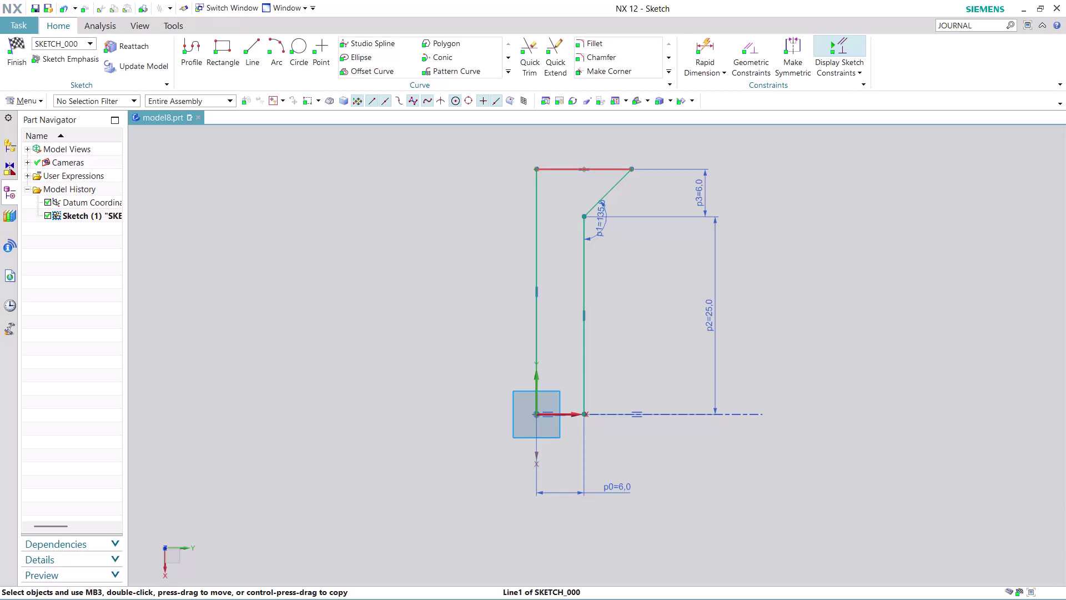
Add a 45° angle dimension on the chamfer, then delete it as over-constraining.
scroll(up, 3)
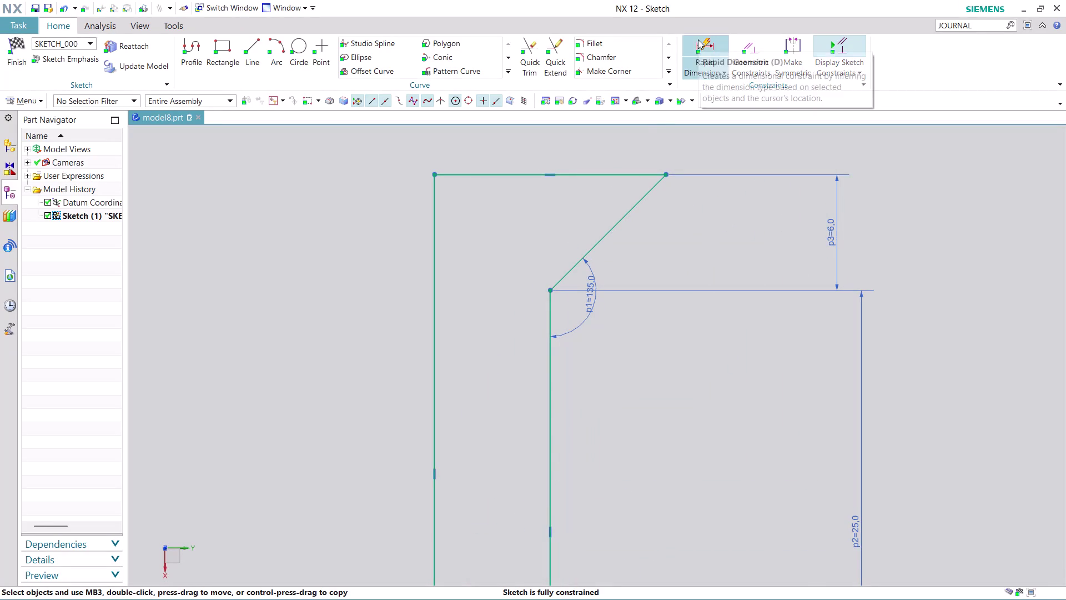
click(698, 39)
click(607, 176)
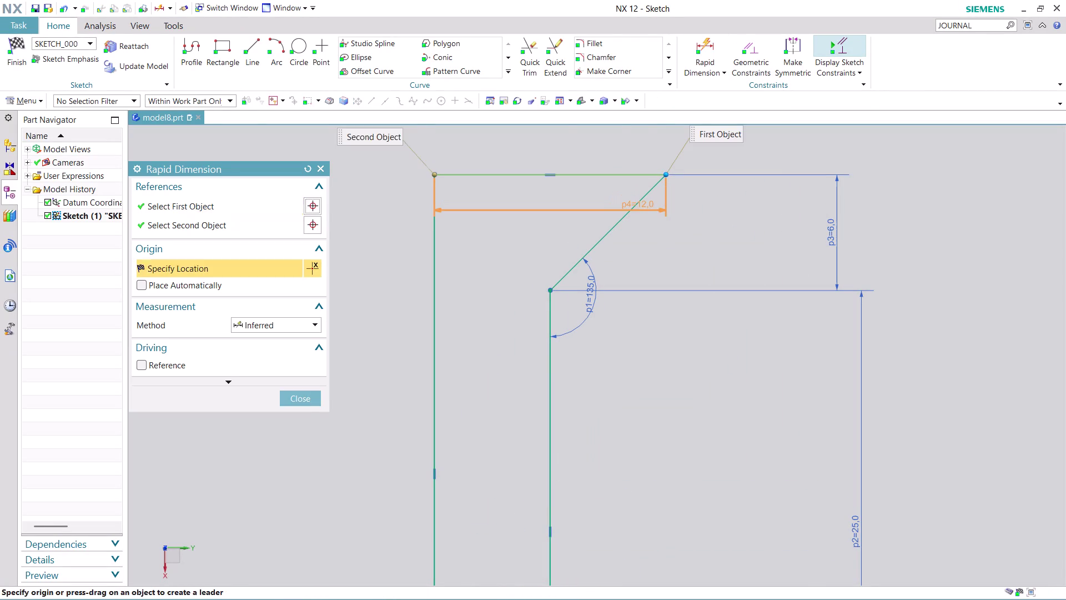
click(637, 204)
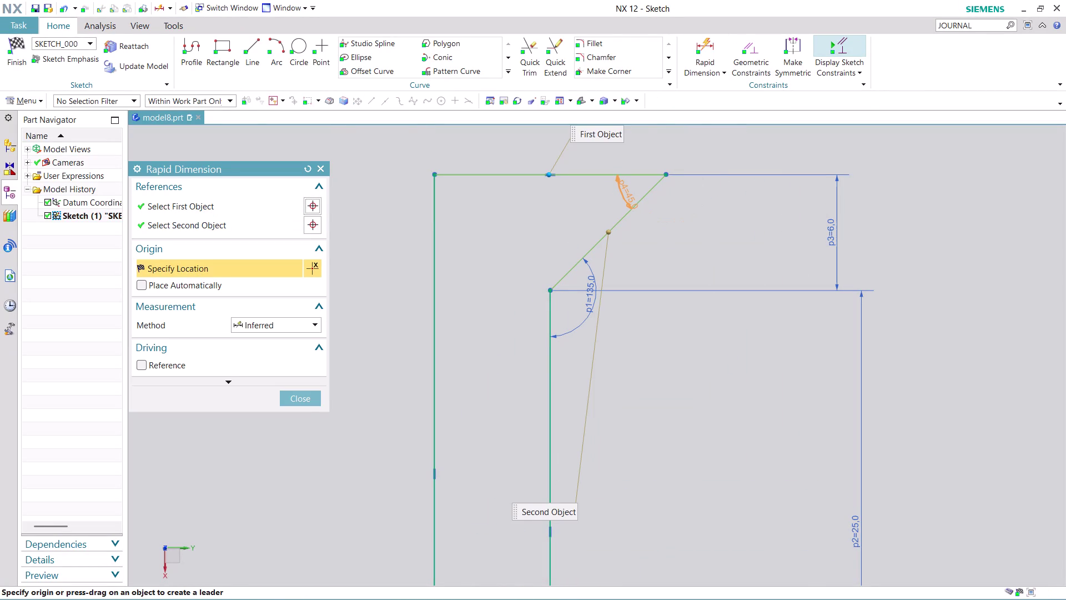
click(628, 193)
click(542, 341)
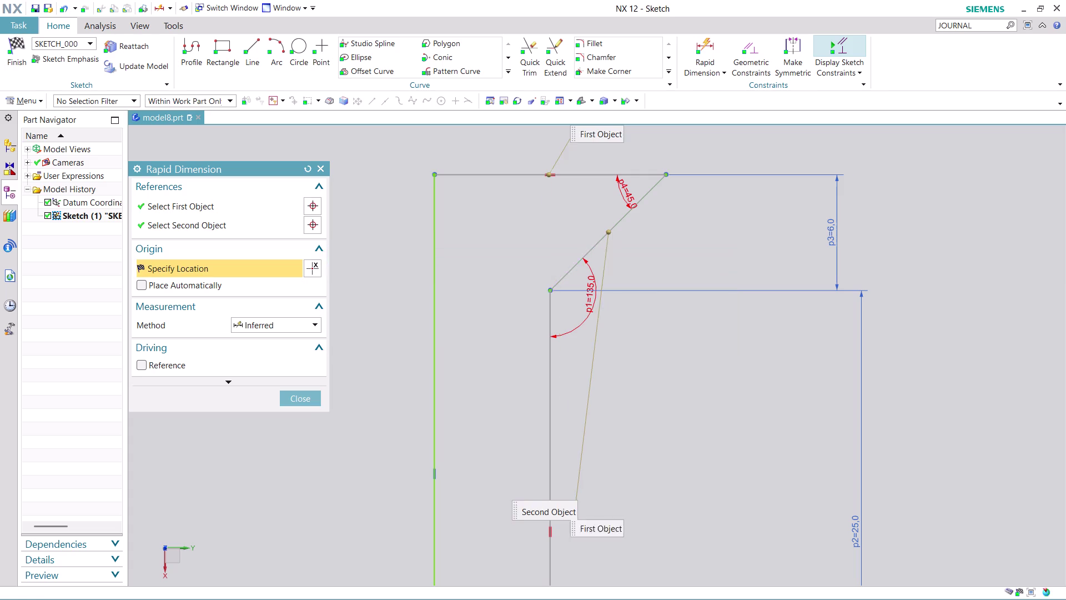
click(307, 395)
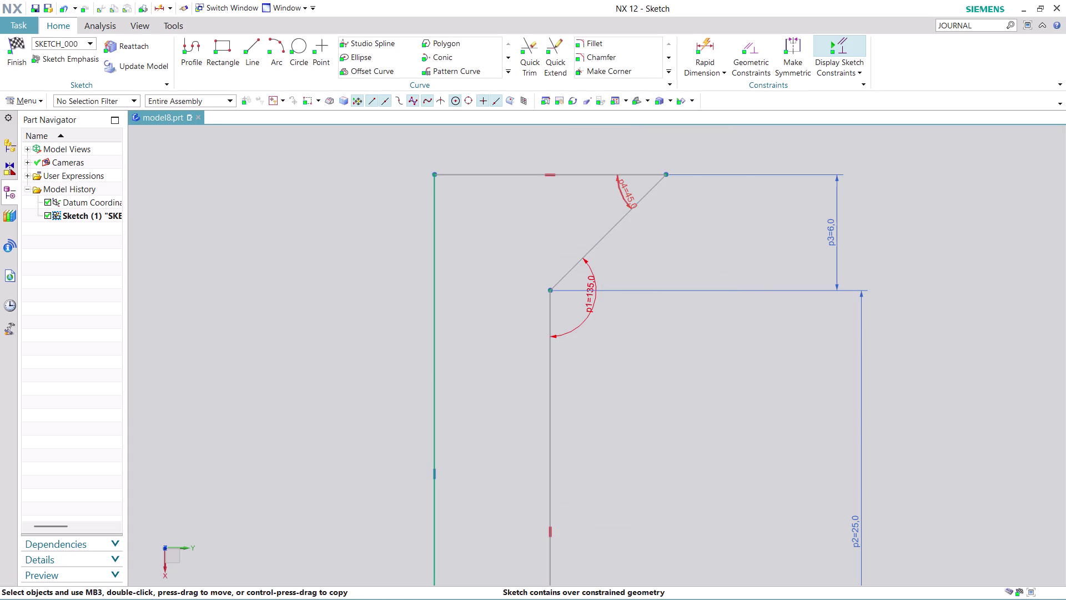
right_click(622, 191)
click(664, 337)
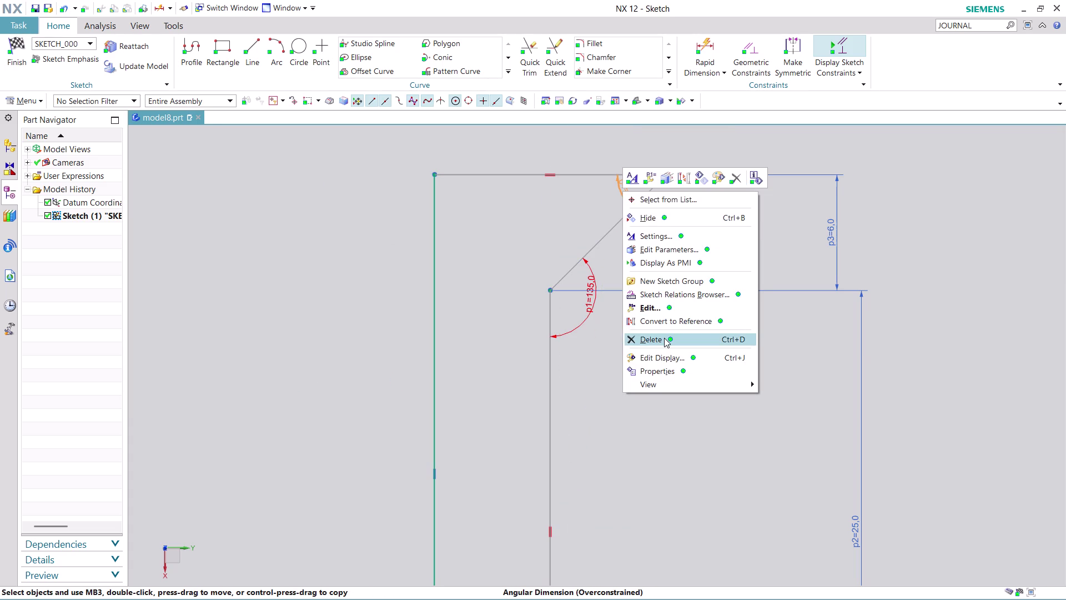
click(541, 337)
scroll(down, 3)
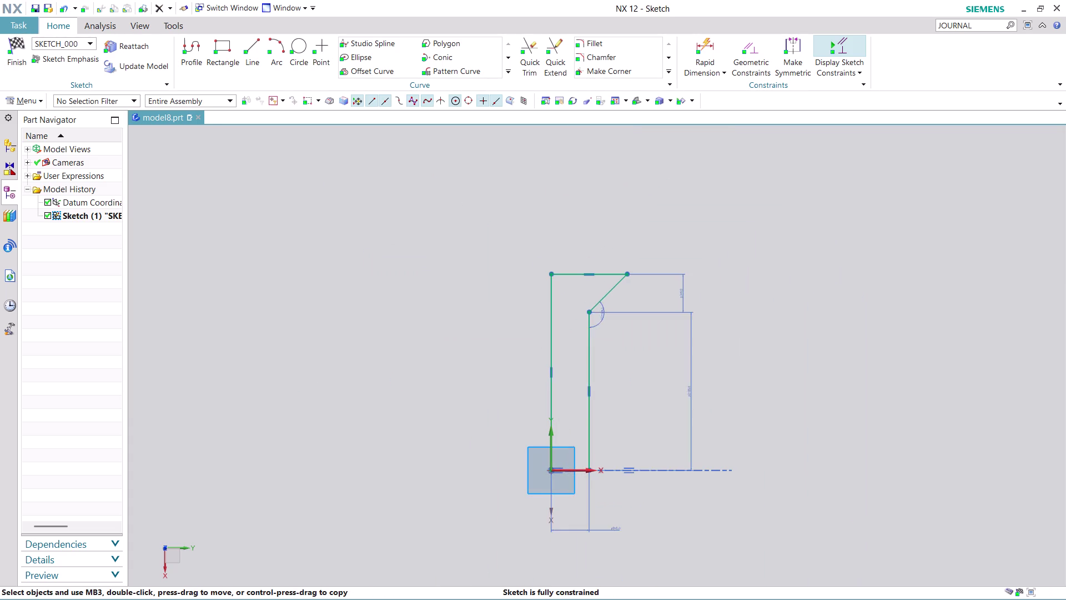
scroll(up, 3)
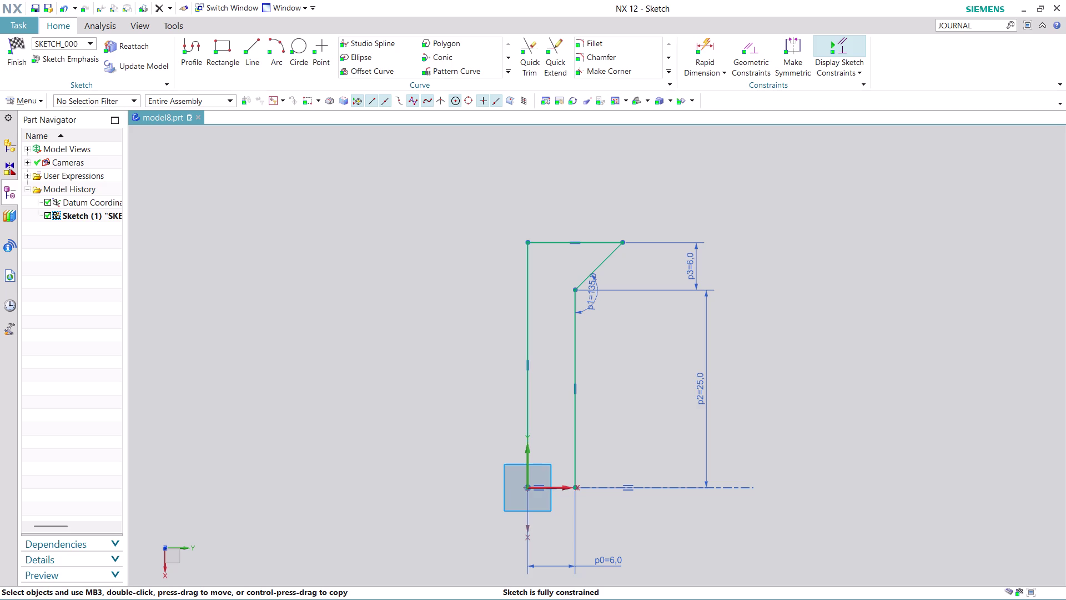
Add a 12 mm width dimension, then delete it as redundant.
click(714, 45)
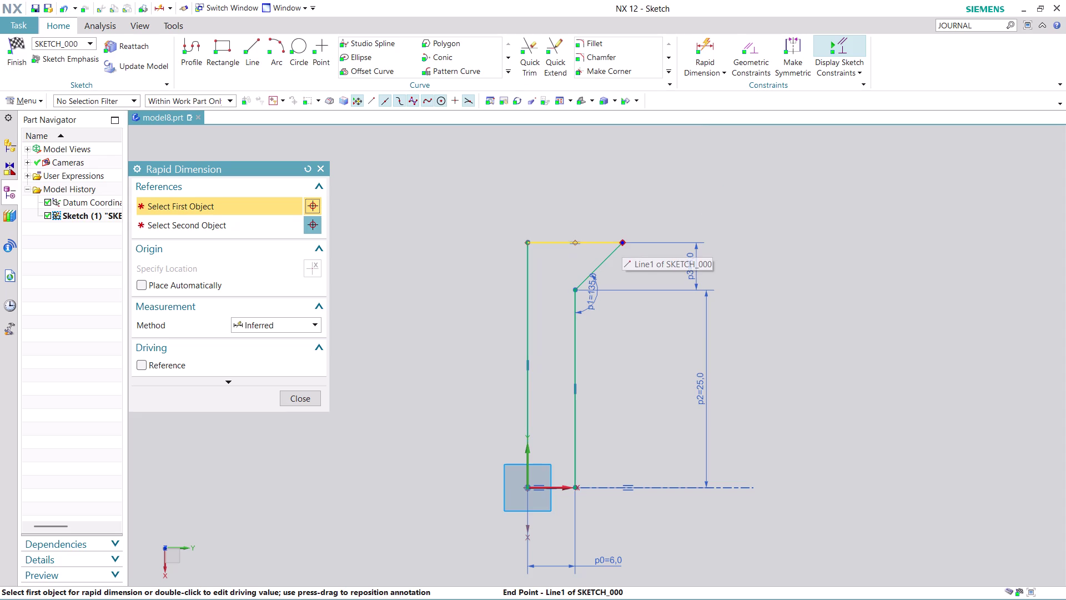
click(623, 241)
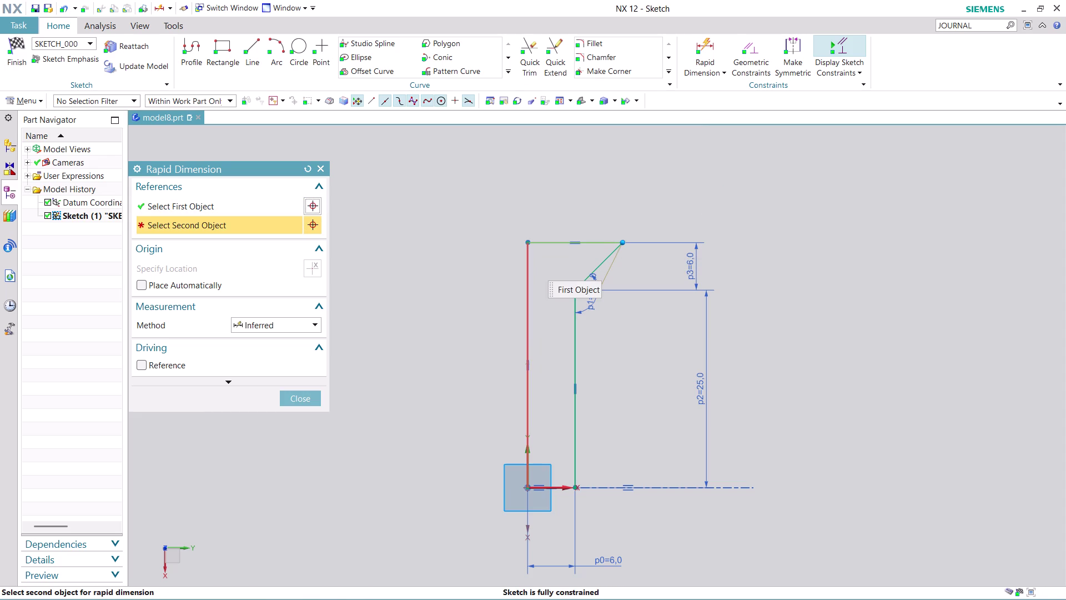
click(529, 337)
click(438, 176)
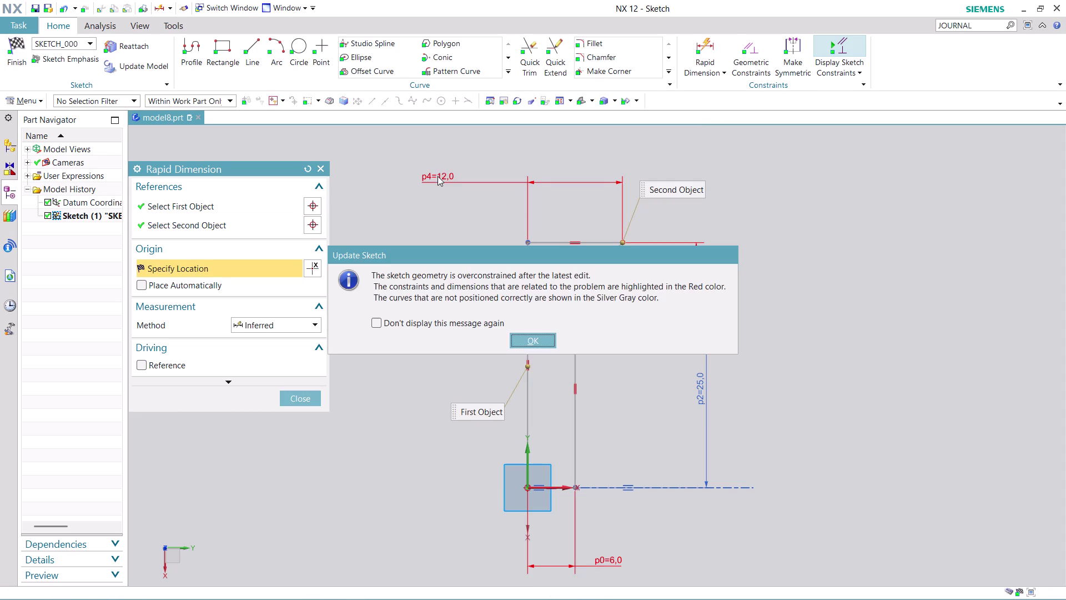
click(538, 341)
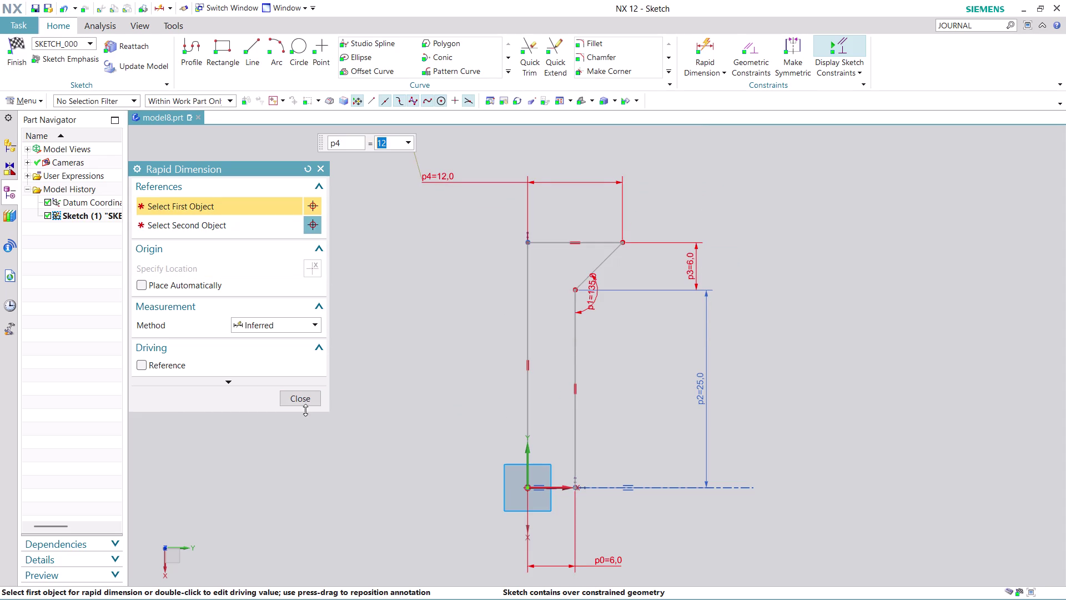
click(295, 401)
right_click(442, 170)
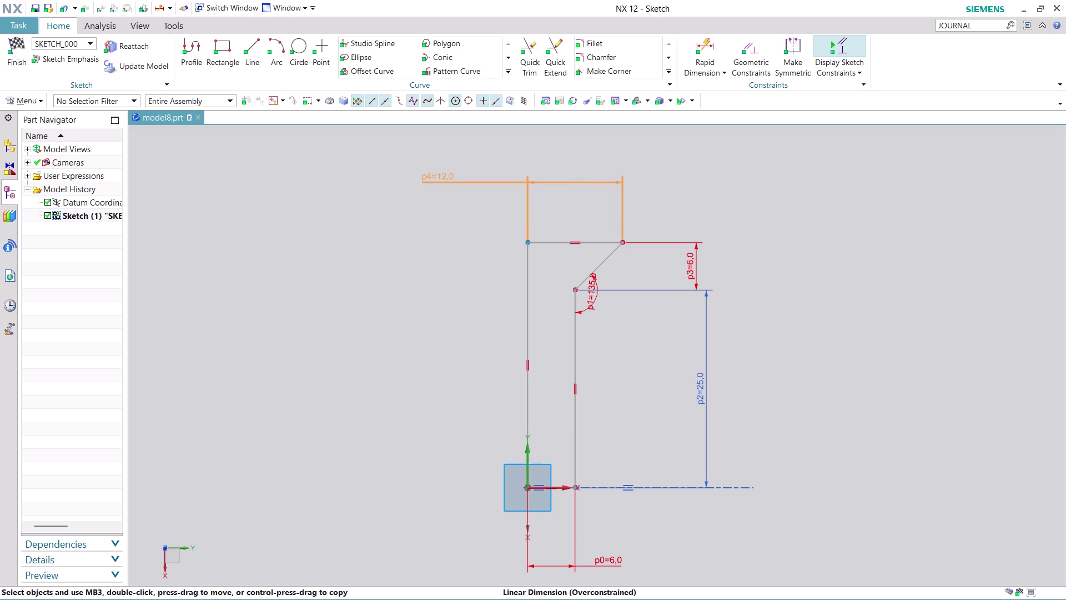
click(490, 321)
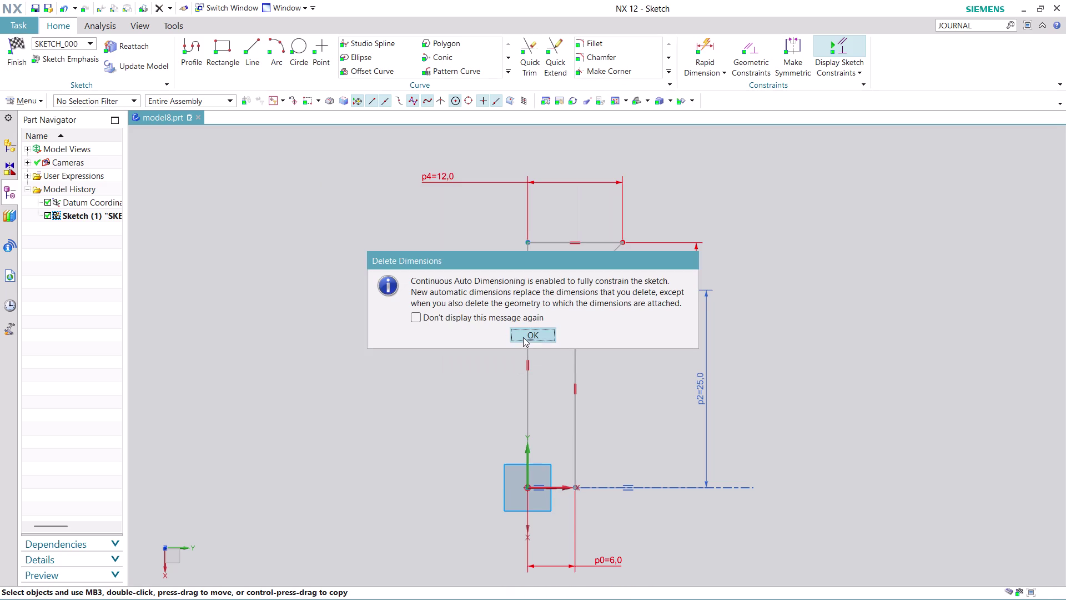
click(522, 337)
scroll(up, 3)
scroll(down, 3)
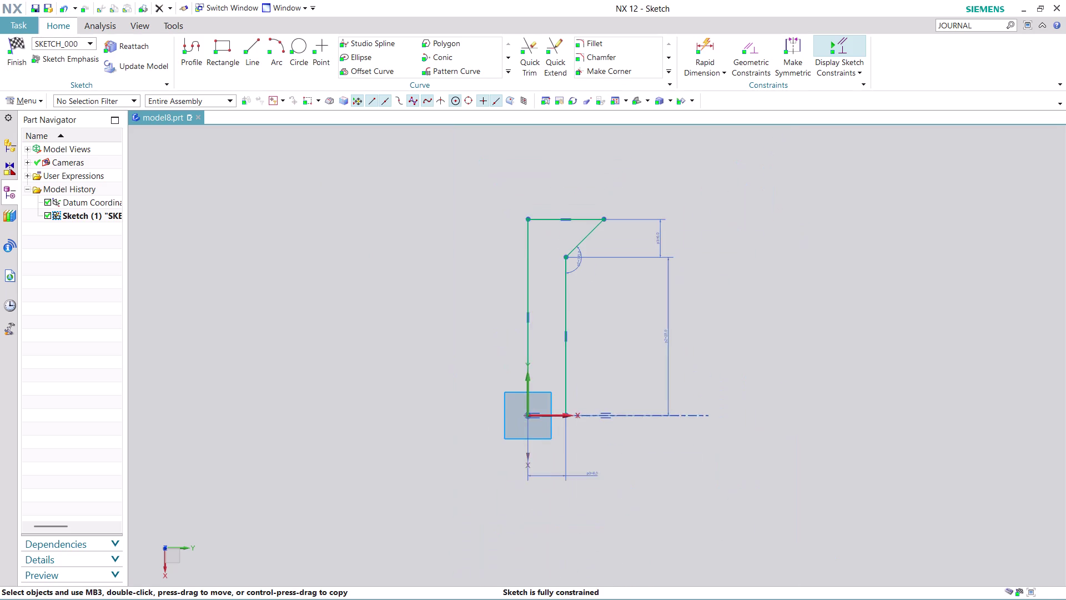
scroll(down, 3)
scroll(up, 3)
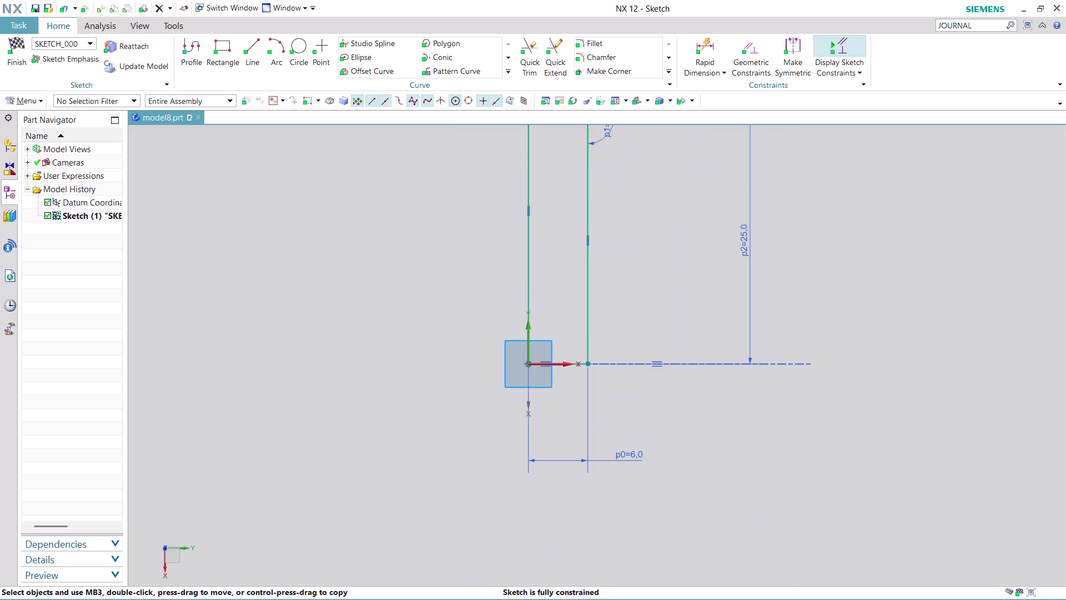
scroll(down, 3)
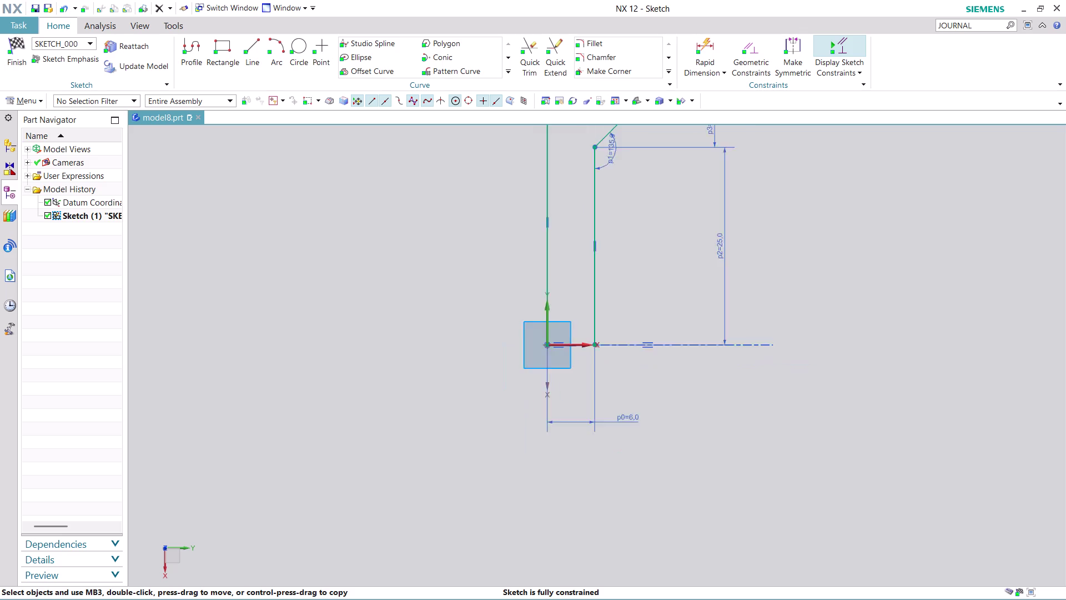
scroll(down, 3)
scroll(up, 3)
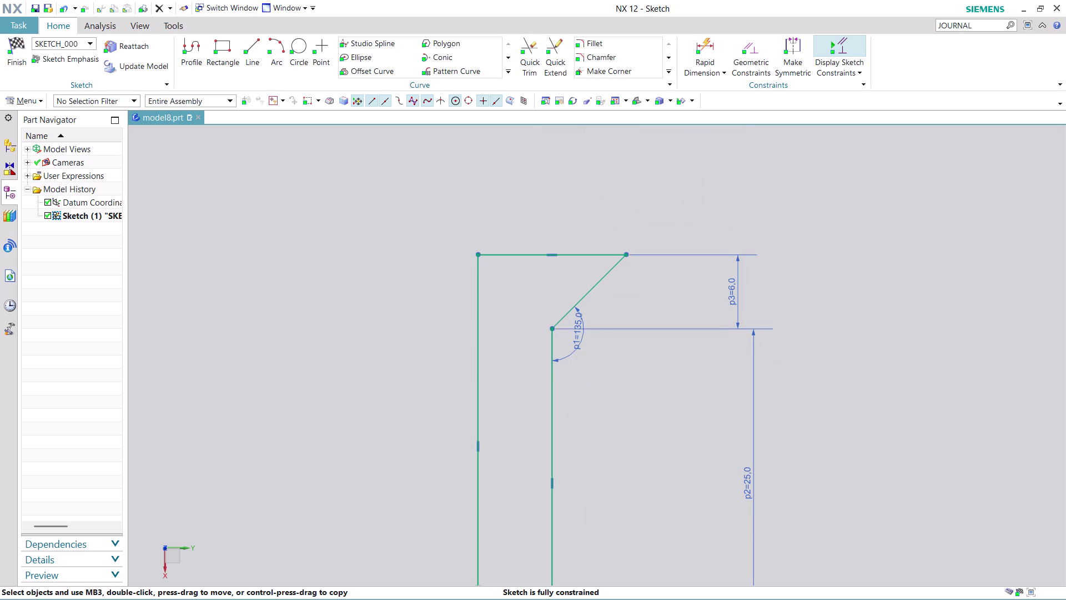
scroll(down, 3)
scroll(up, 3)
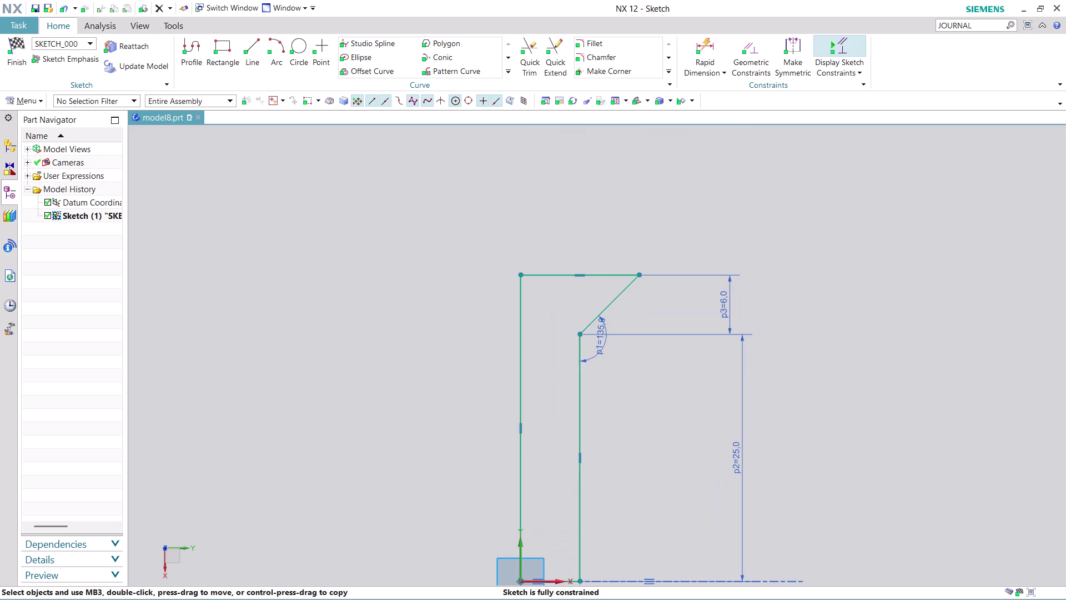
scroll(down, 3)
scroll(up, 3)
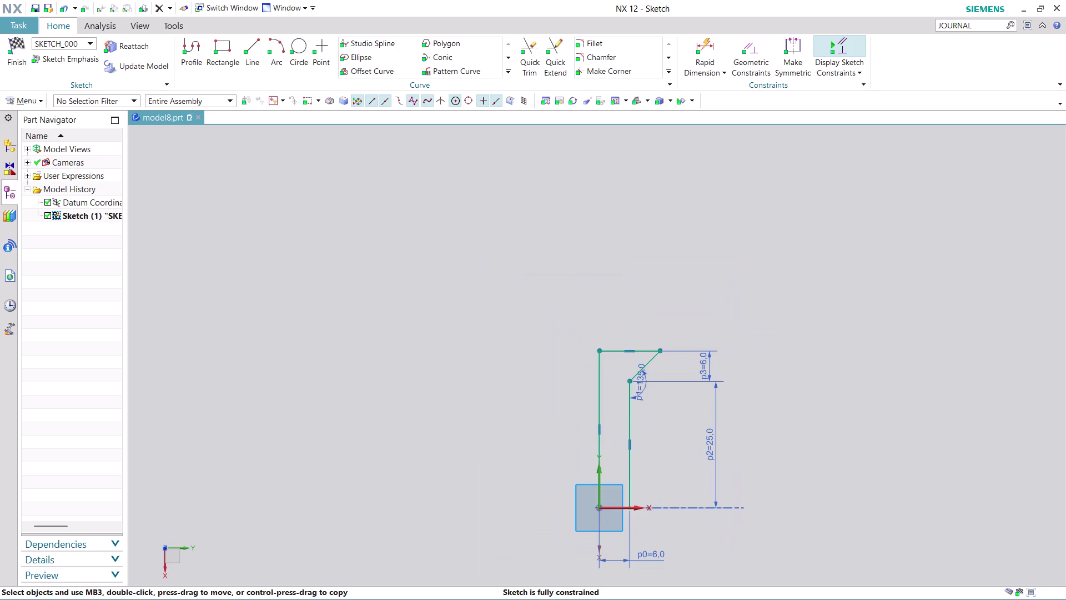
scroll(up, 3)
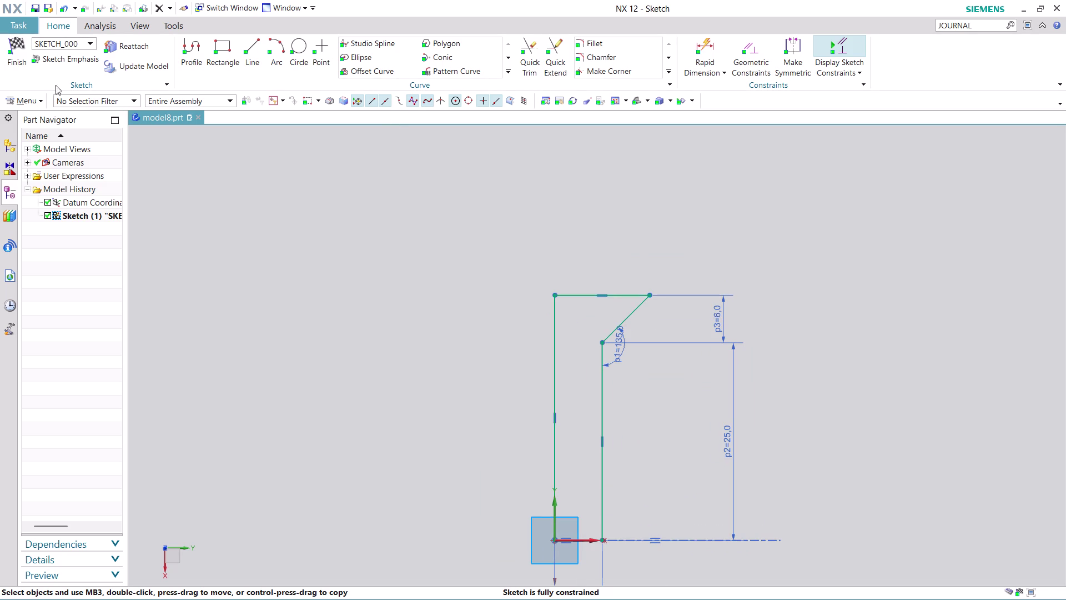
Exit the sketch so the screw profile displays in 3D modeling.
click(10, 64)
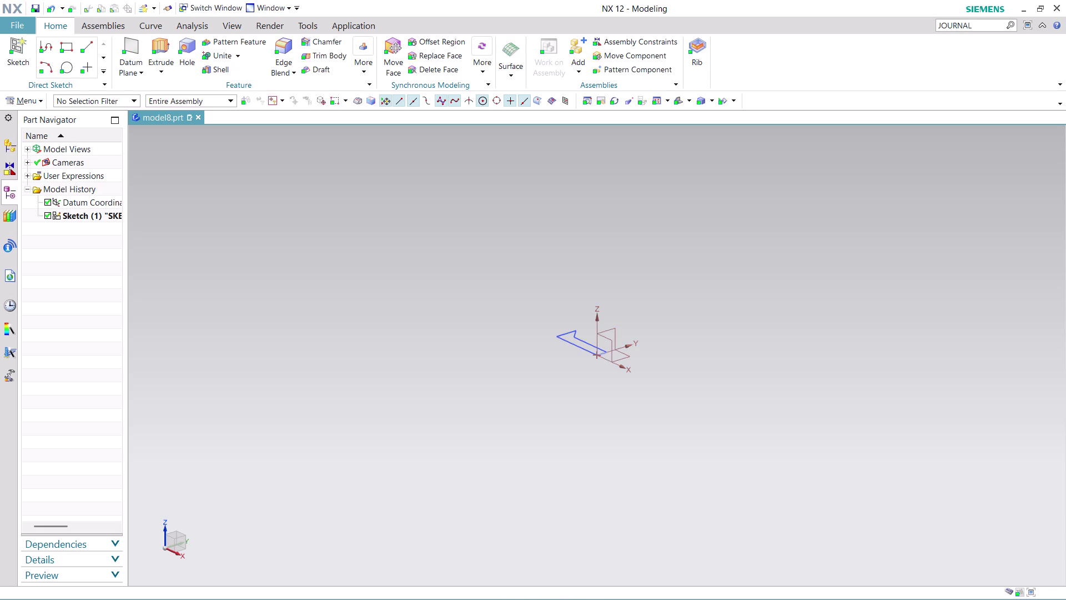
scroll(up, 3)
scroll(down, 3)
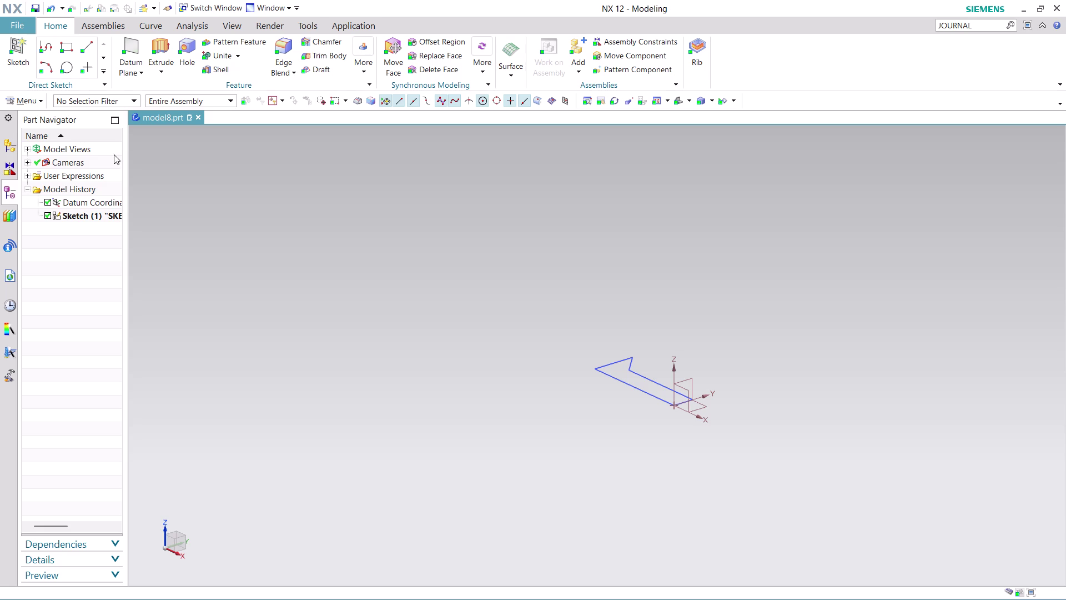
click(152, 69)
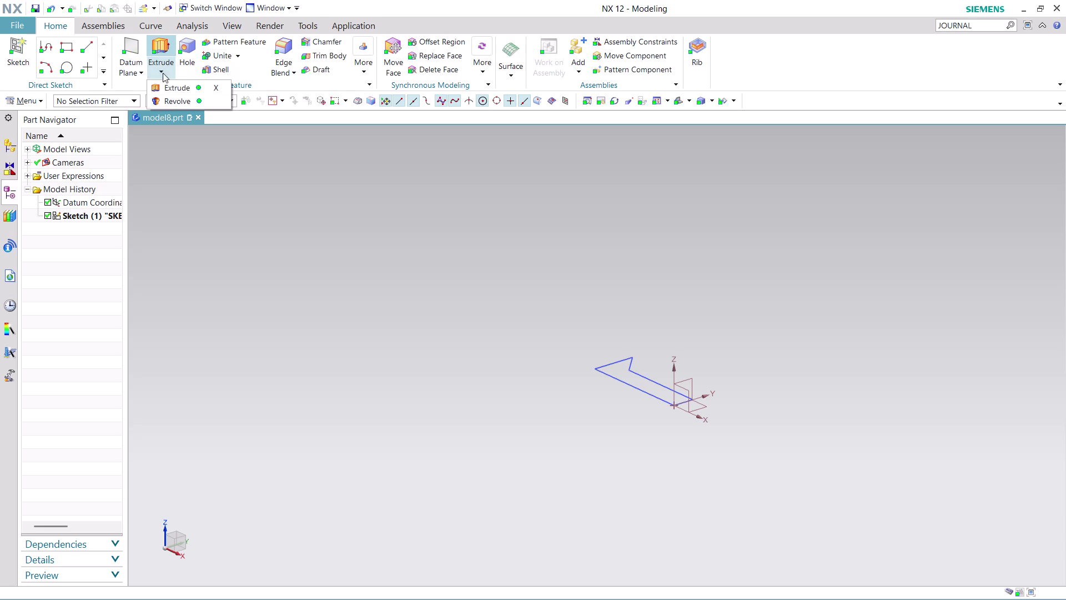
Revolve the screw profile curves 360° about the datum axis into a solid.
click(190, 100)
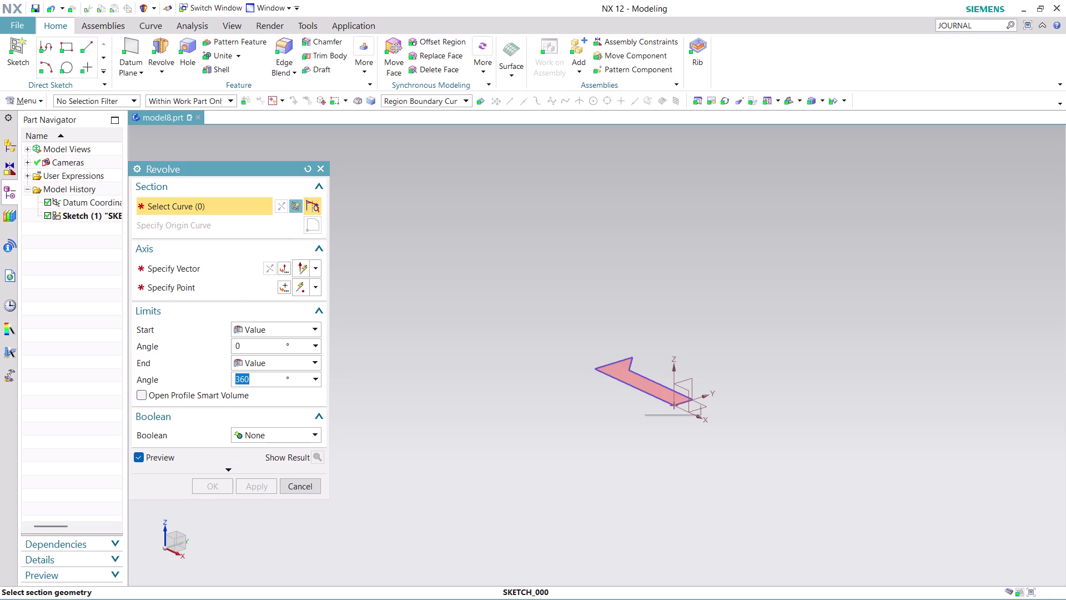
click(640, 387)
click(215, 271)
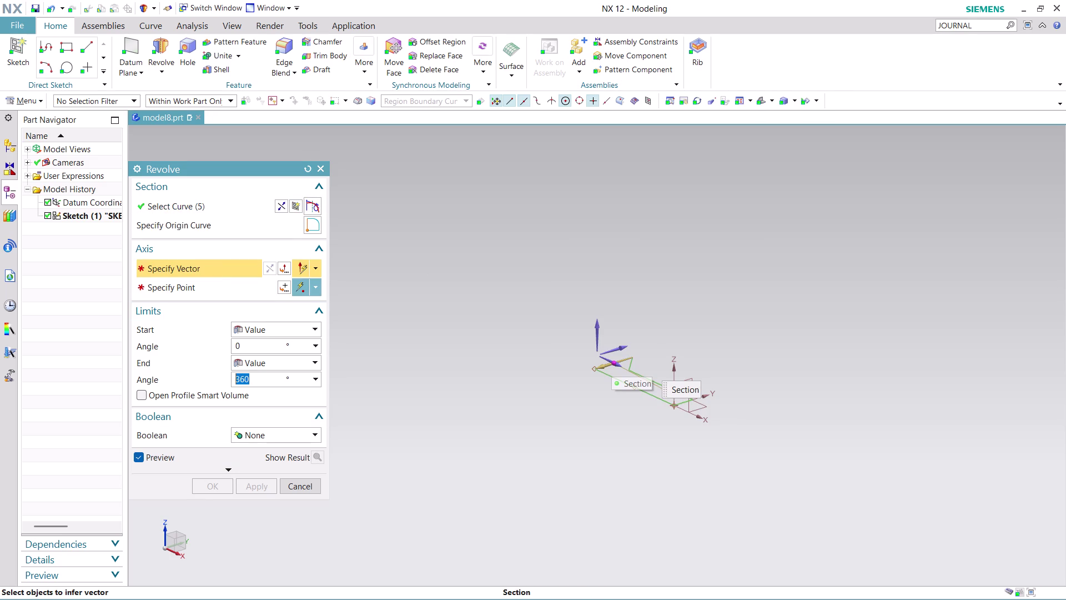
click(698, 417)
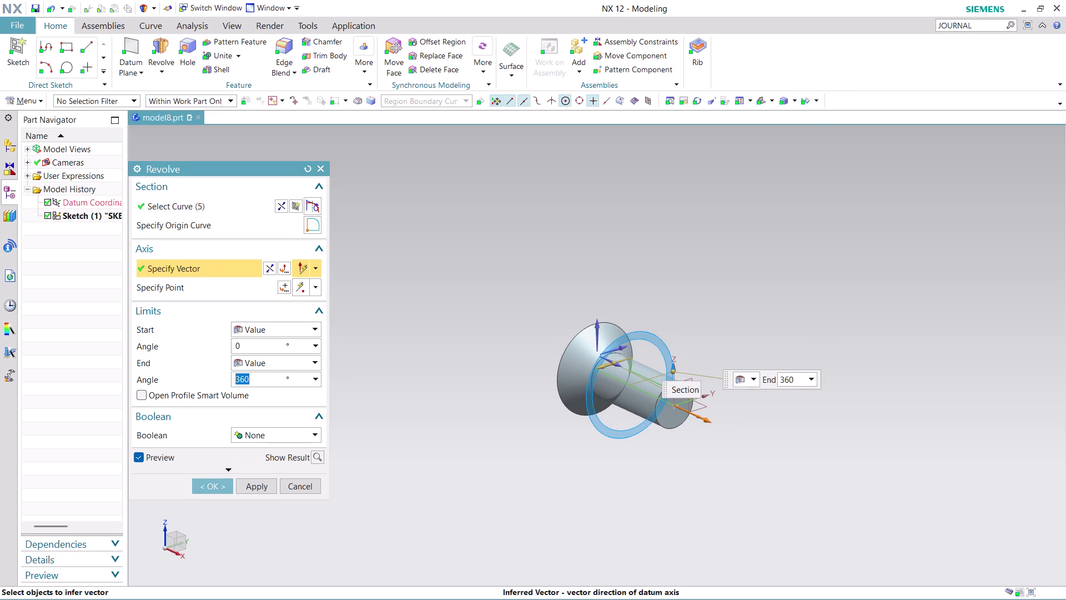
scroll(down, 3)
middle_drag(742, 316, 771, 387)
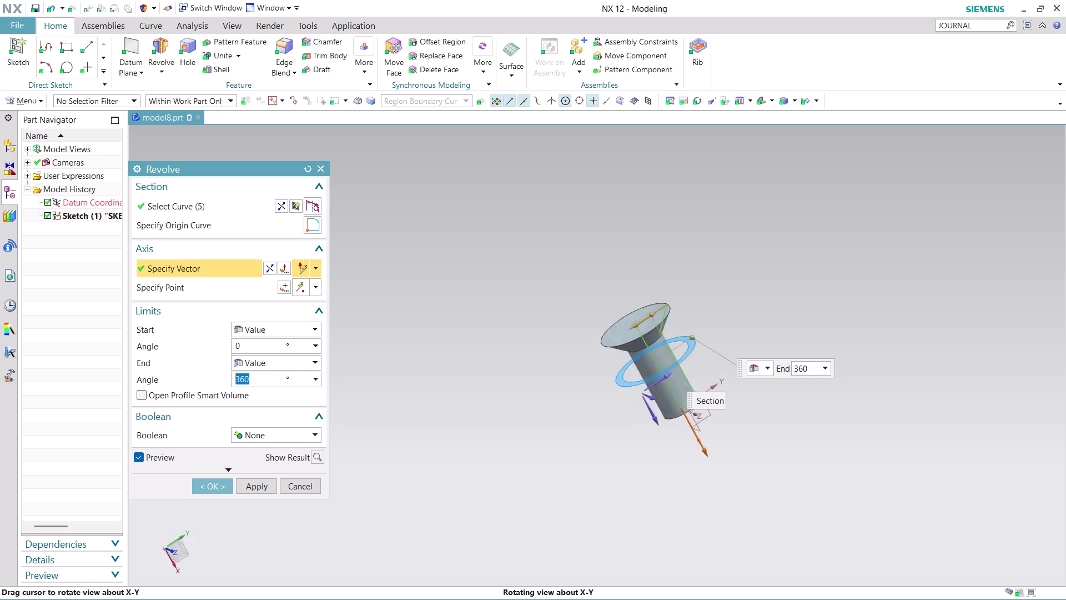
middle_drag(771, 387, 580, 293)
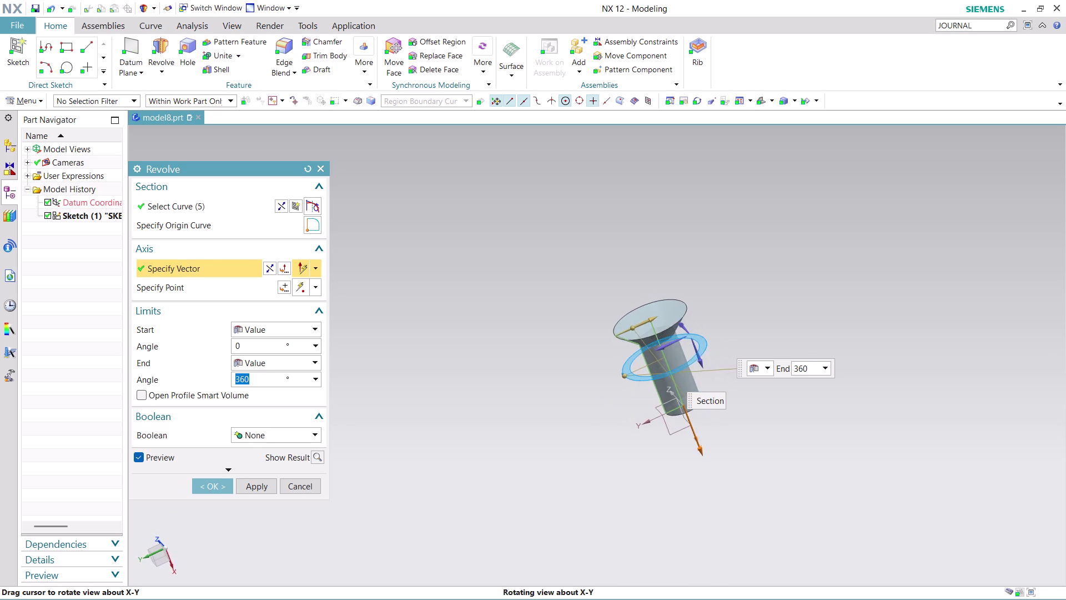
middle_drag(579, 293, 614, 287)
scroll(up, 3)
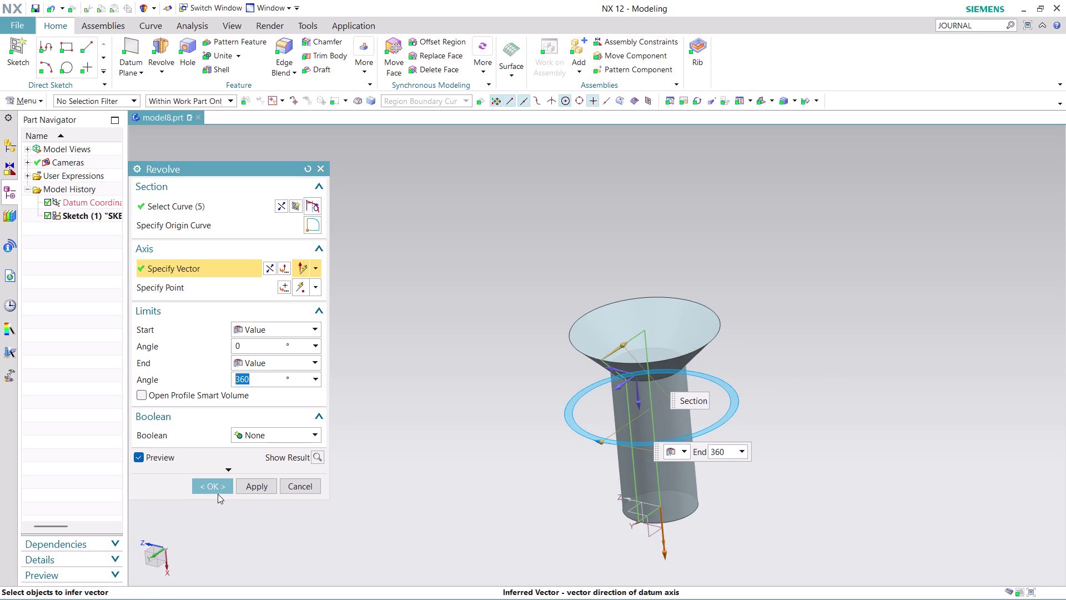
click(217, 489)
scroll(up, 3)
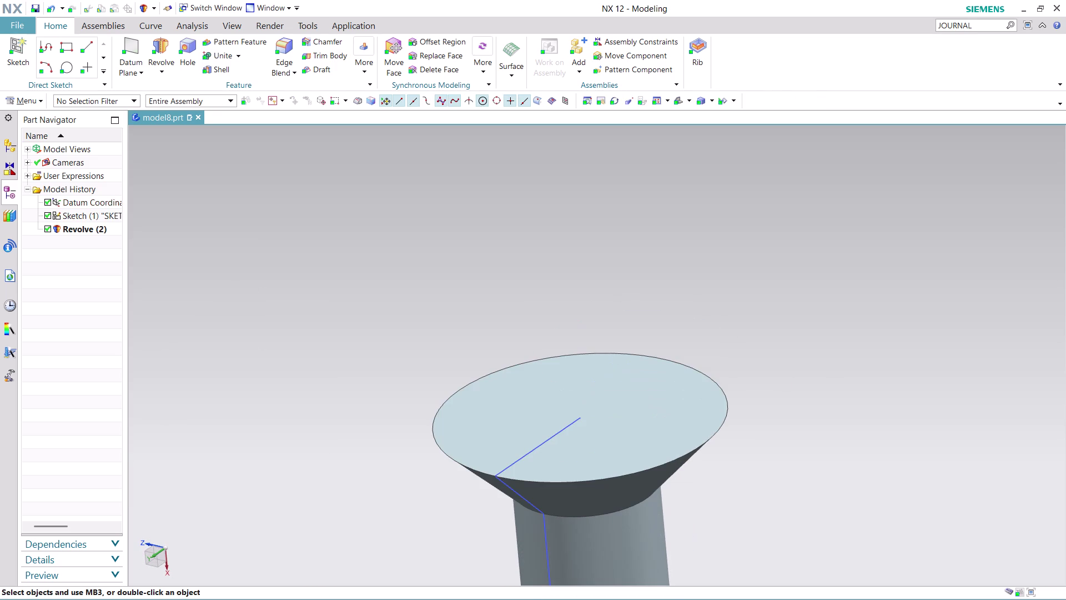
Run a Local Radius analysis on the head's top edge, reading 12 mm.
middle_drag(773, 350, 793, 386)
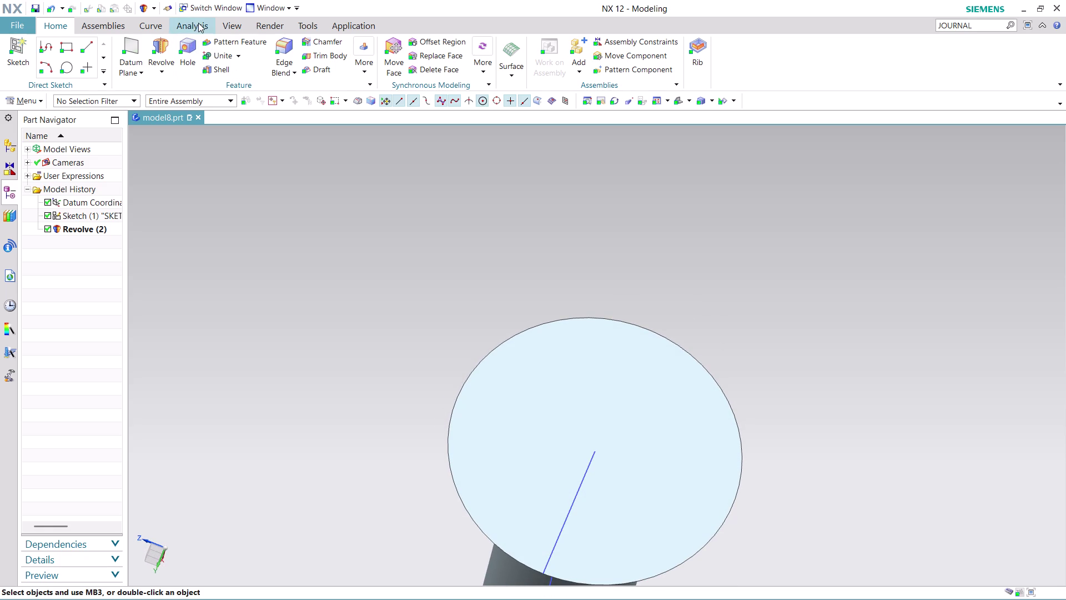
click(198, 23)
click(110, 43)
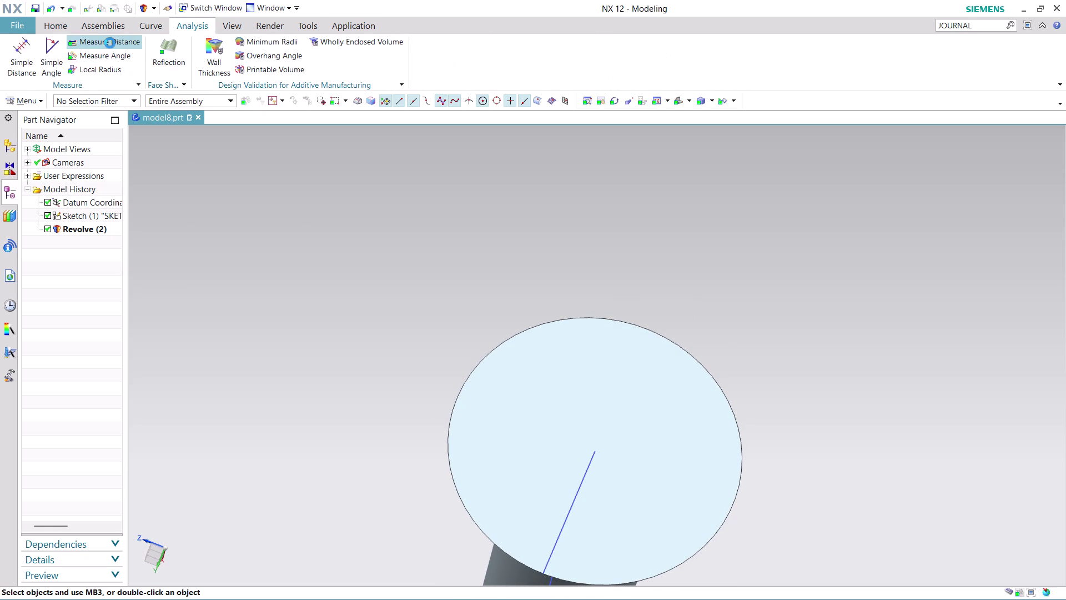
click(115, 69)
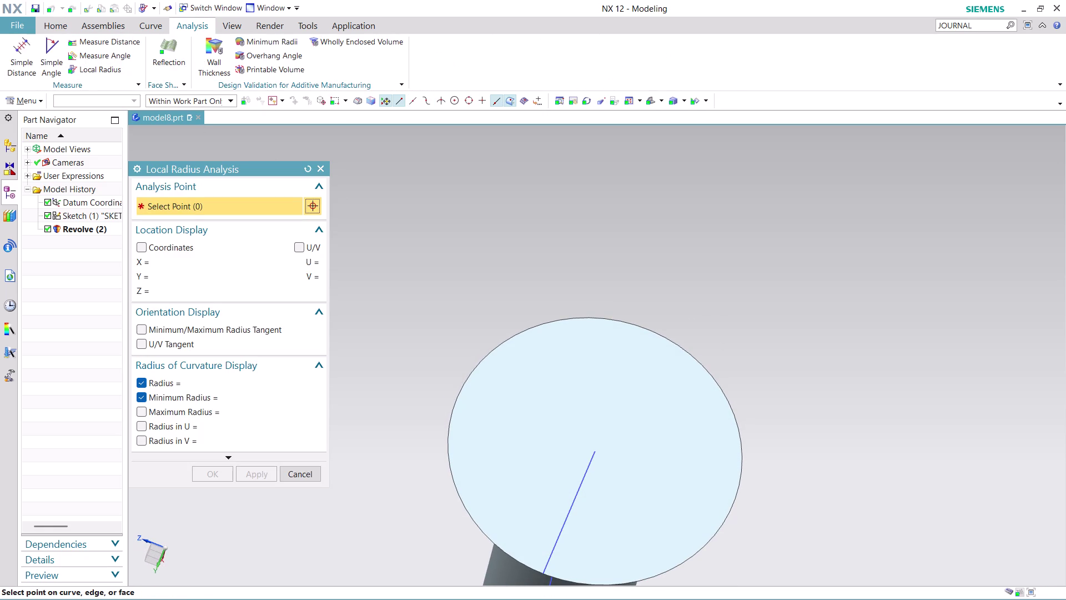
click(493, 350)
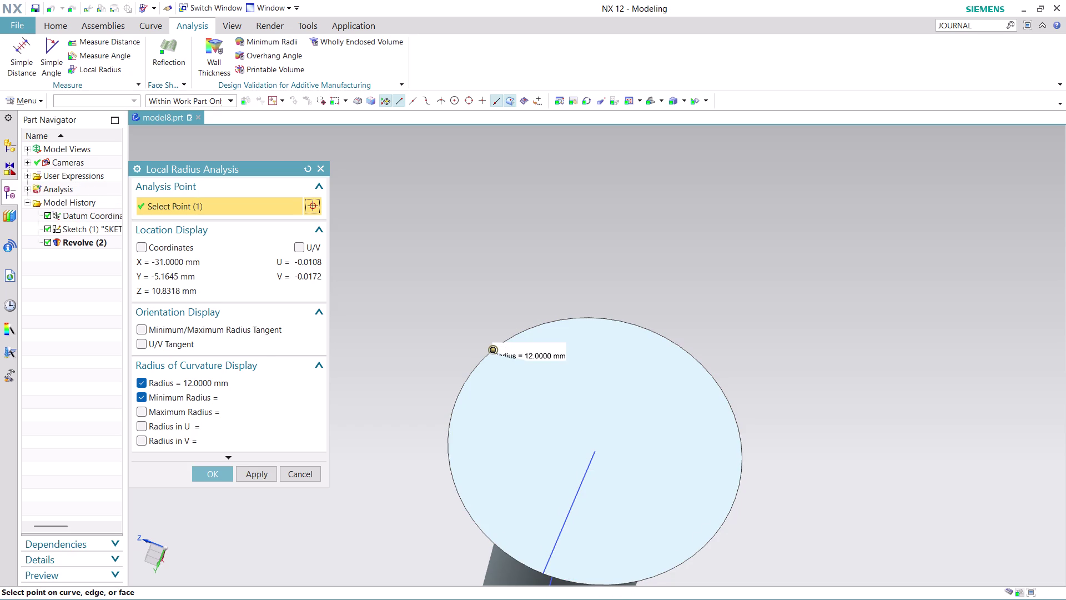
click(218, 475)
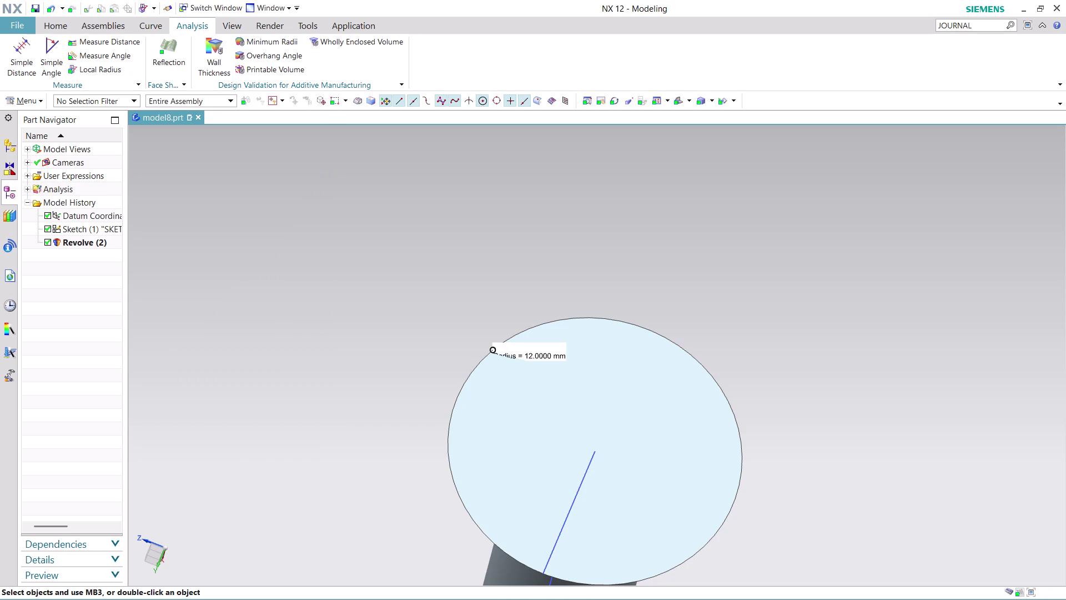
scroll(down, 3)
scroll(up, 3)
middle_drag(674, 525, 670, 498)
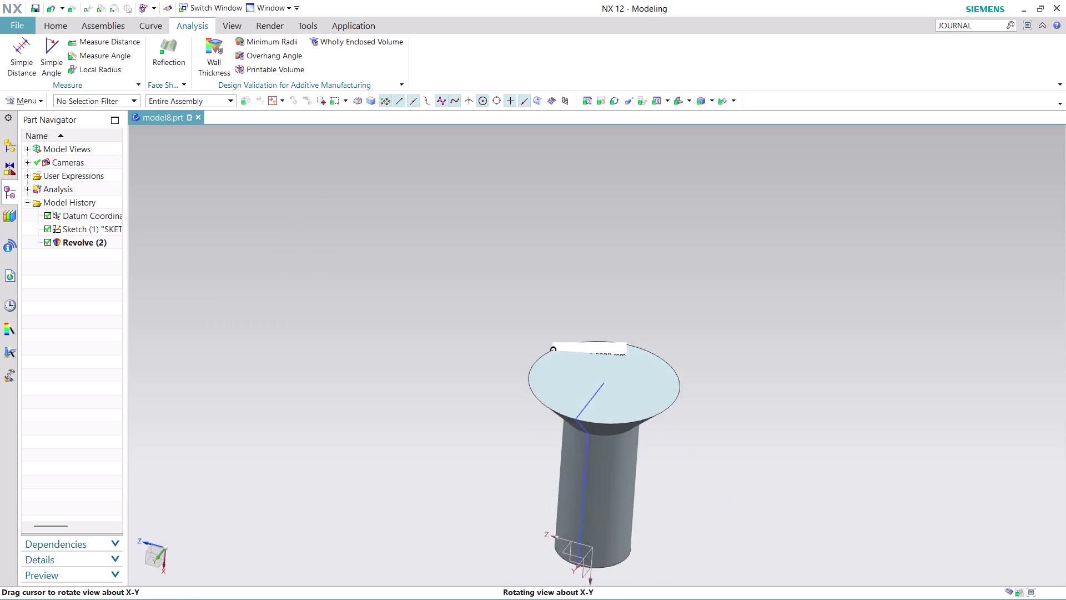
middle_drag(670, 498, 695, 449)
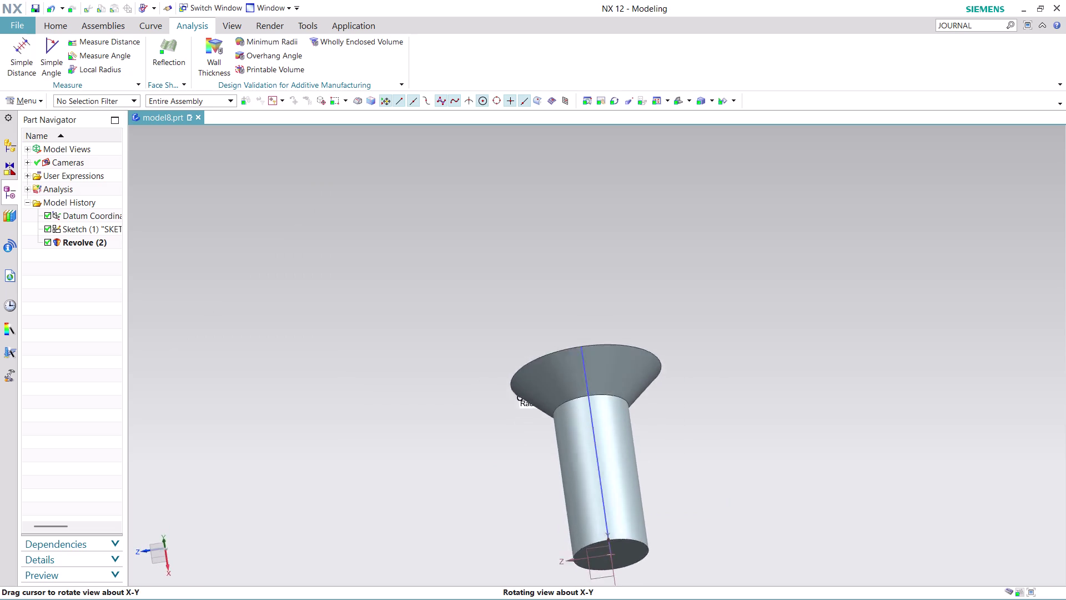
middle_drag(695, 449, 699, 468)
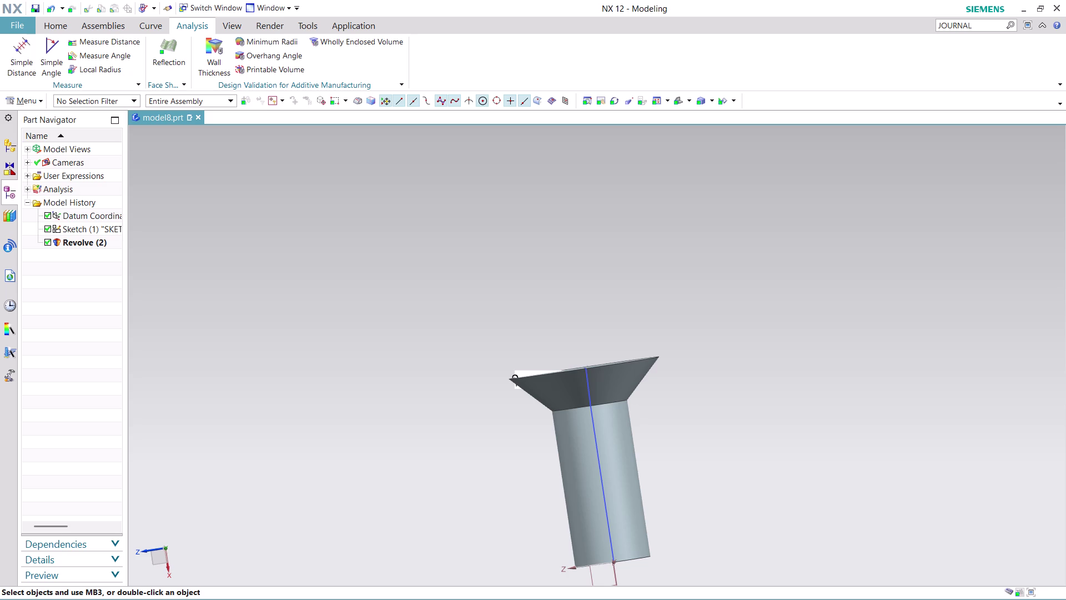
middle_drag(675, 350, 681, 365)
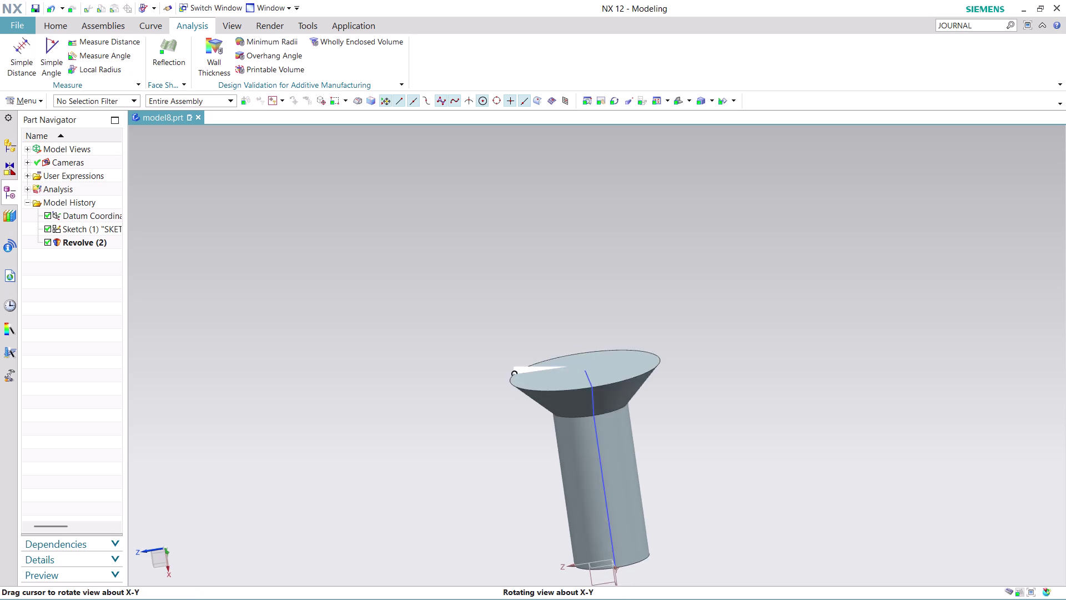
middle_drag(682, 365, 694, 387)
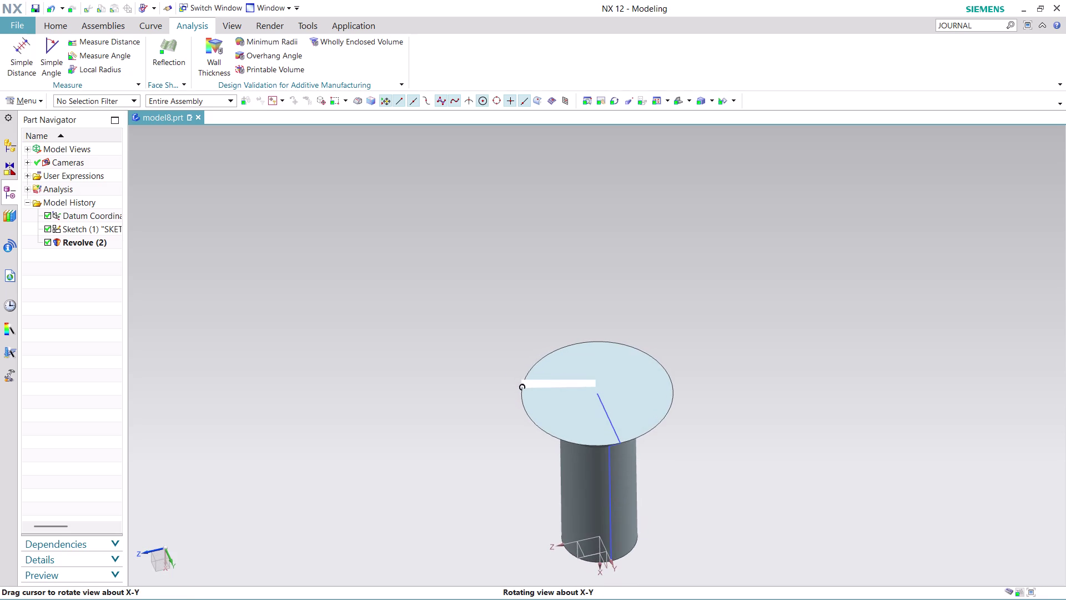
middle_drag(694, 388, 698, 388)
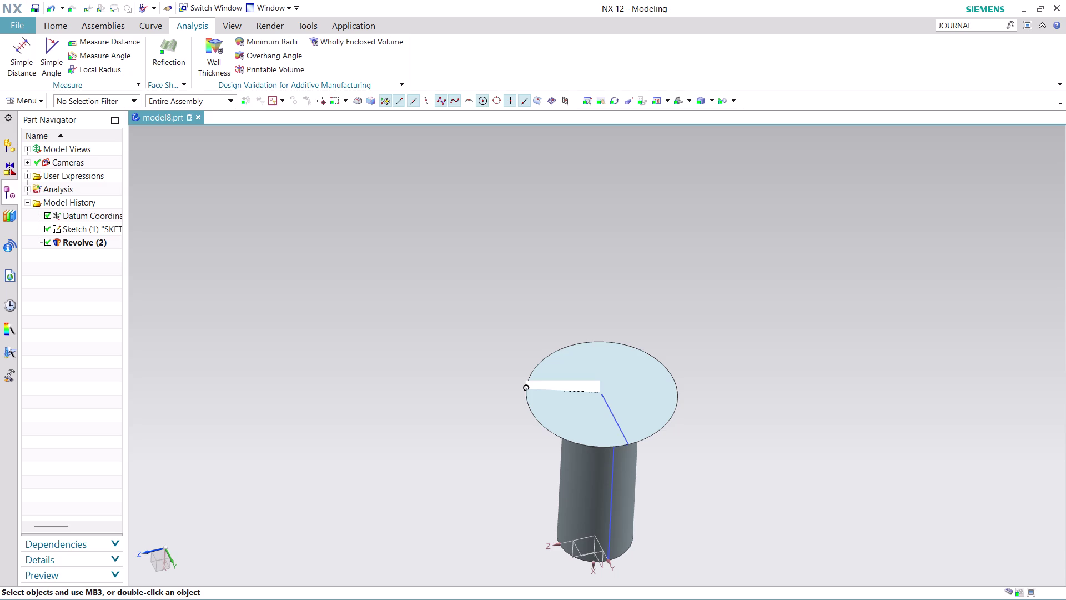
scroll(down, 3)
scroll(up, 3)
middle_drag(684, 488, 687, 448)
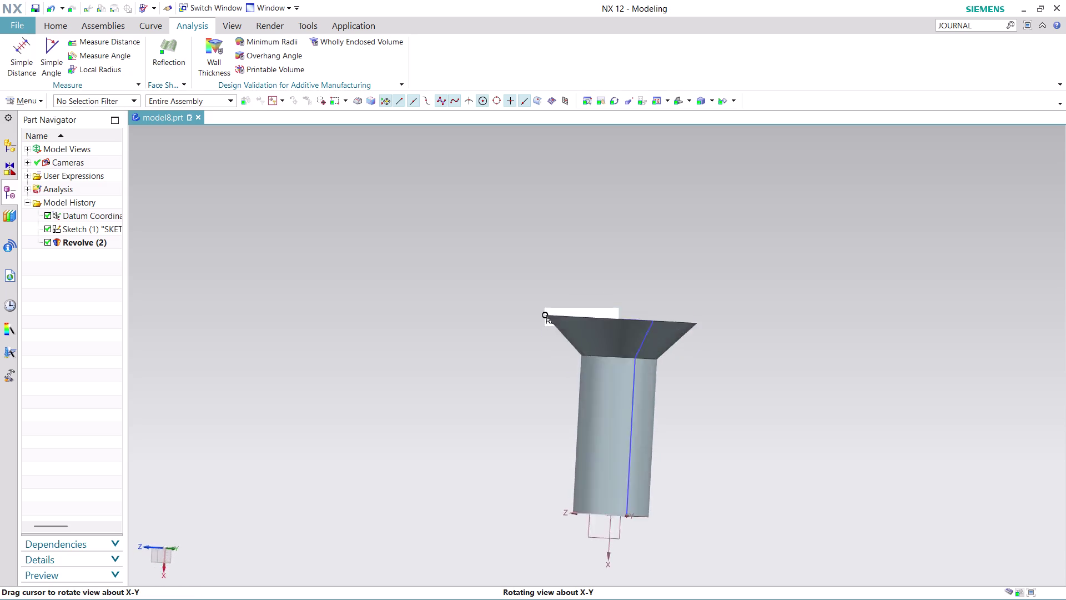
middle_drag(688, 448, 699, 374)
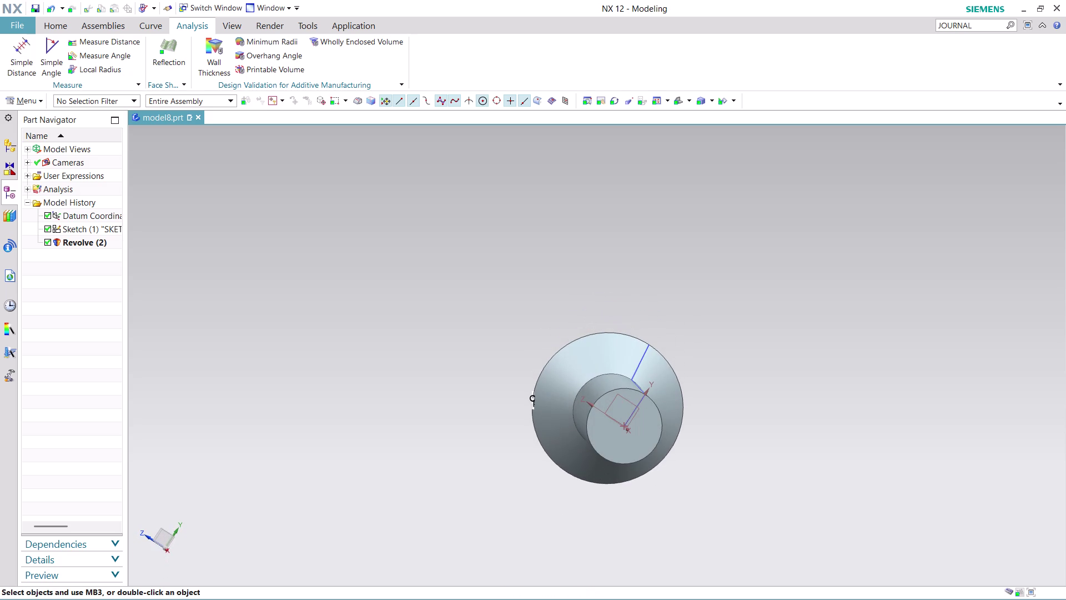
scroll(up, 3)
scroll(up, 3)
scroll(down, 3)
middle_drag(698, 453, 701, 506)
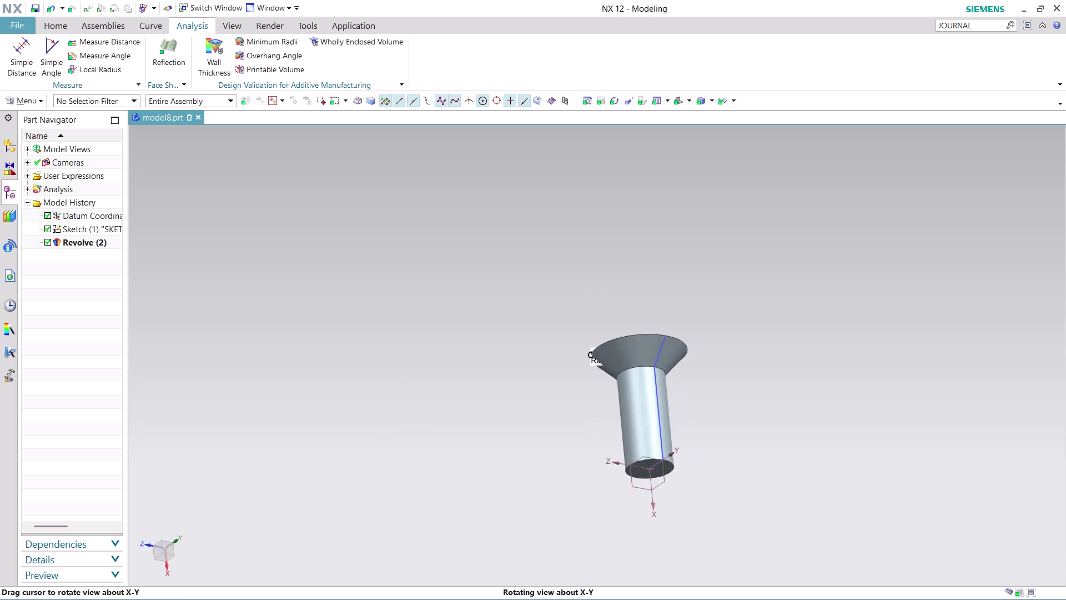
middle_drag(701, 506, 655, 553)
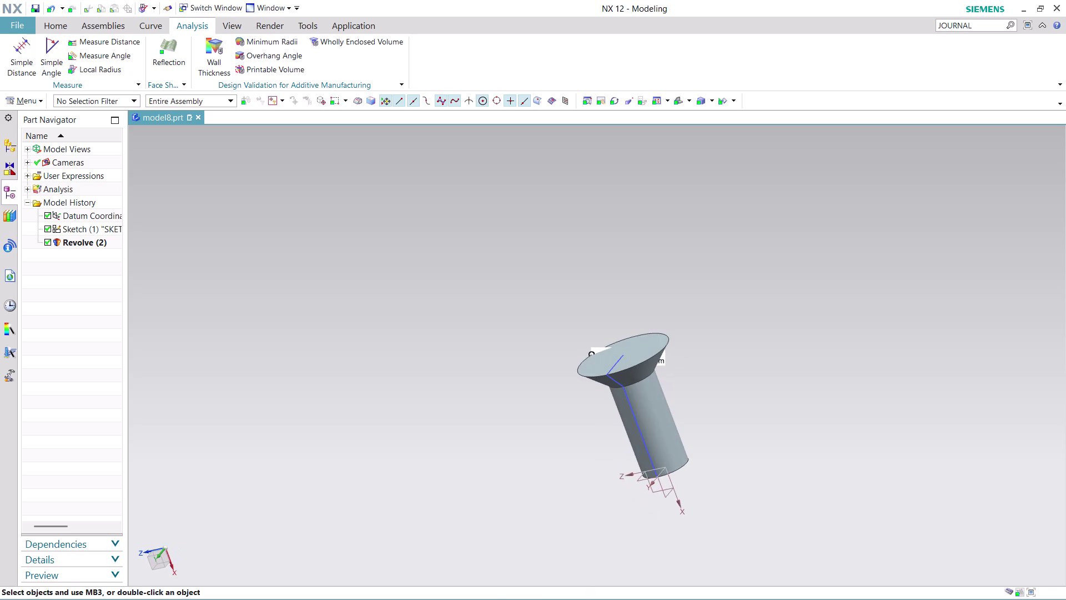
scroll(up, 3)
Hide the profile sketch curves, leaving only the countersunk screw solid displayed.
right_click(709, 283)
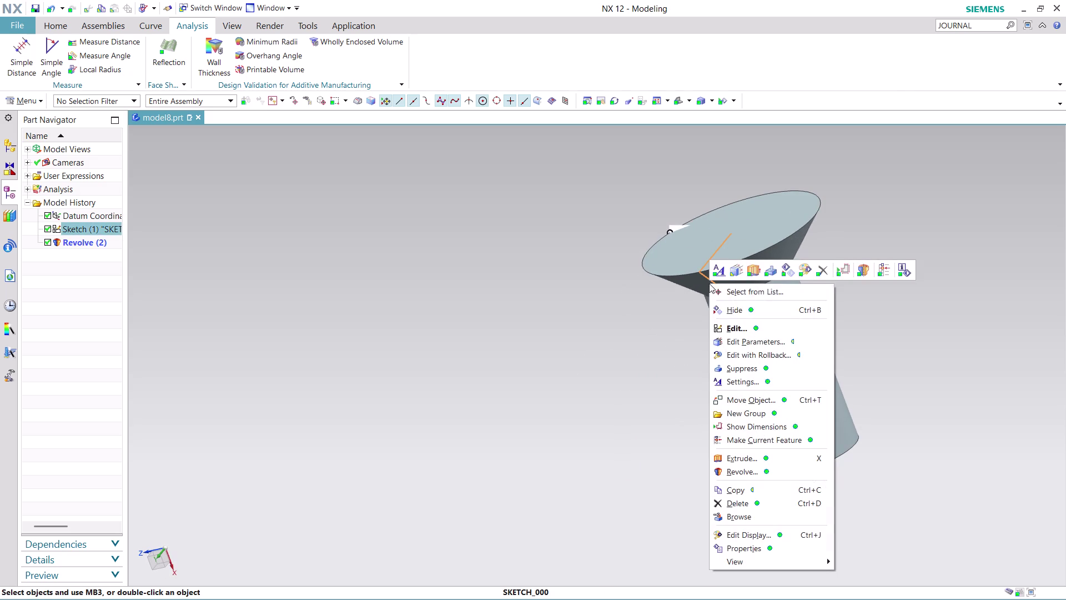
click(740, 310)
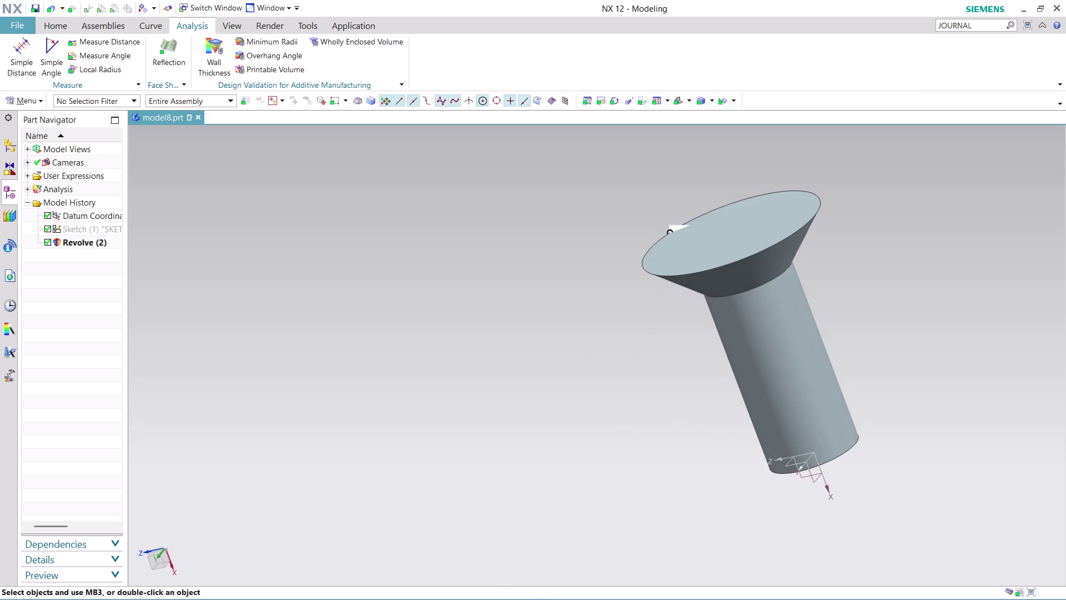
scroll(down, 3)
scroll(up, 3)
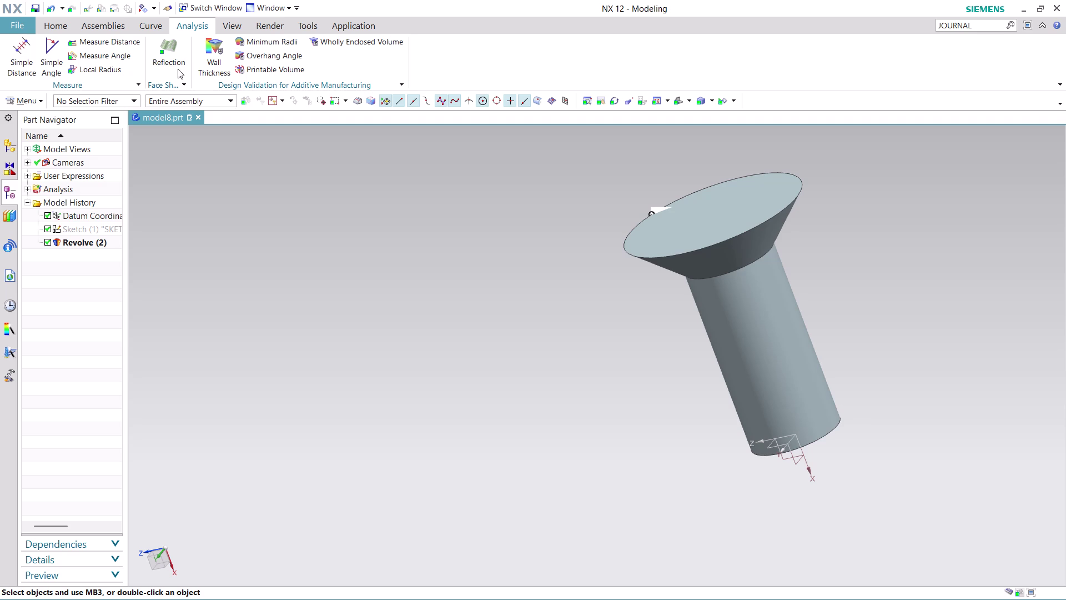
click(59, 27)
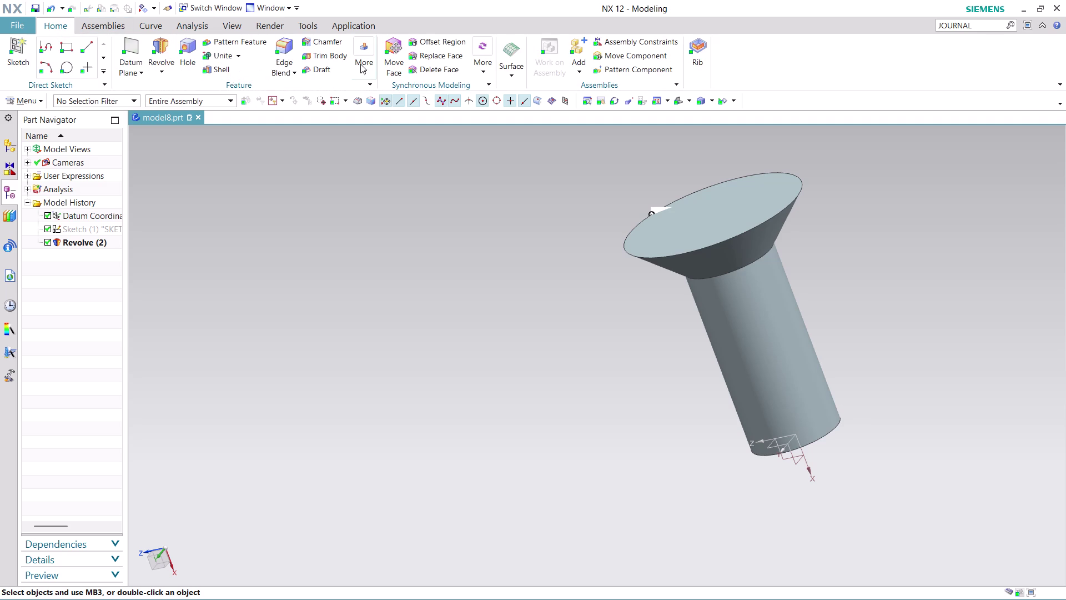
Add a detailed right-hand thread with 1.5 pitch to the cylindrical shank.
click(360, 64)
click(509, 172)
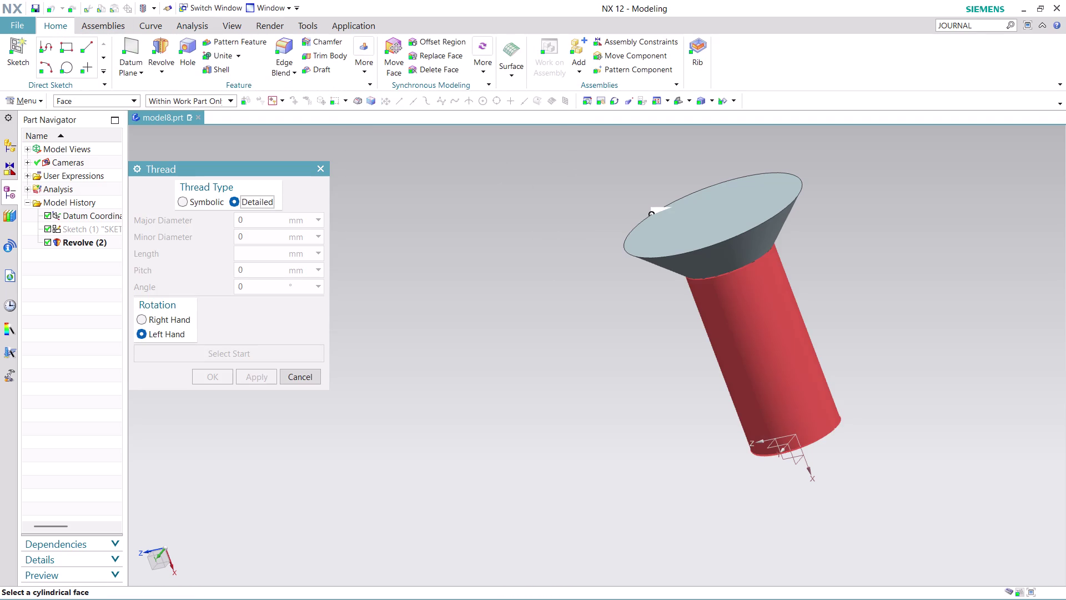
click(140, 319)
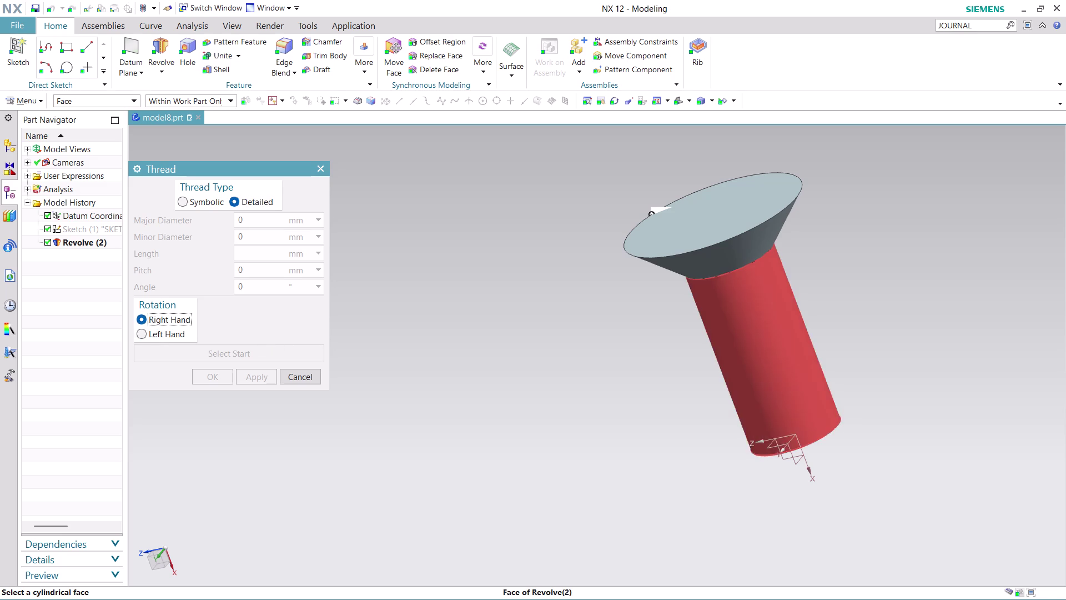
click(724, 334)
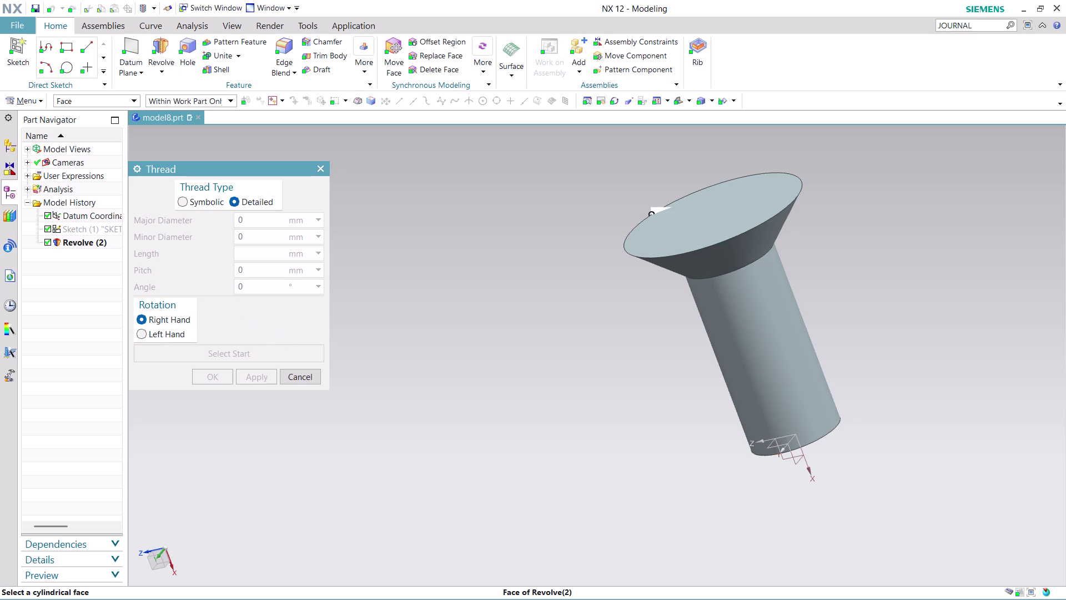
click(263, 272)
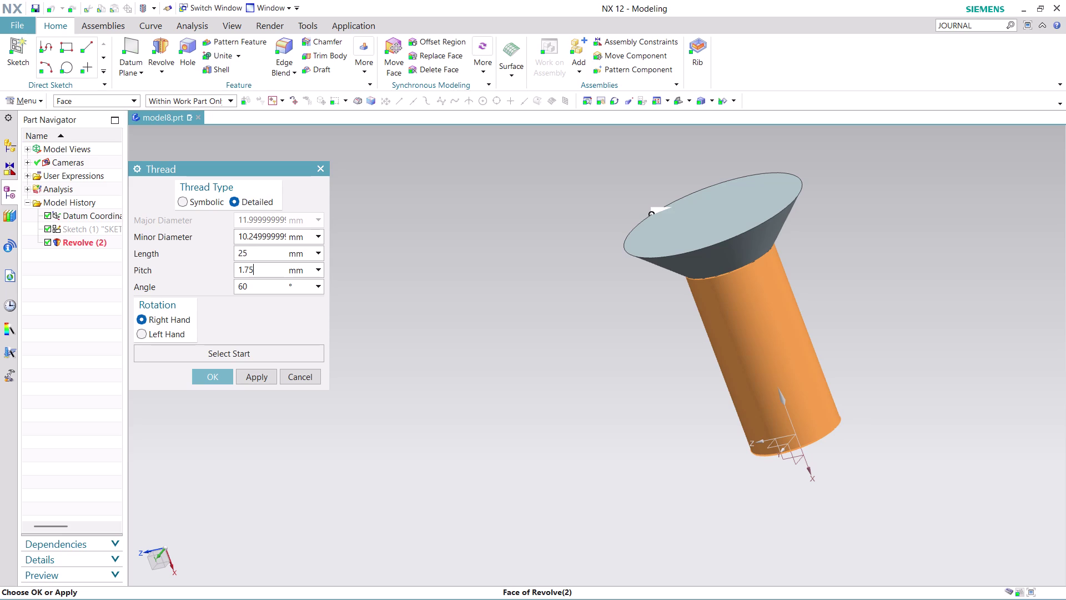
key(BackSpace)
key(BackSpace)
key(5)
click(258, 378)
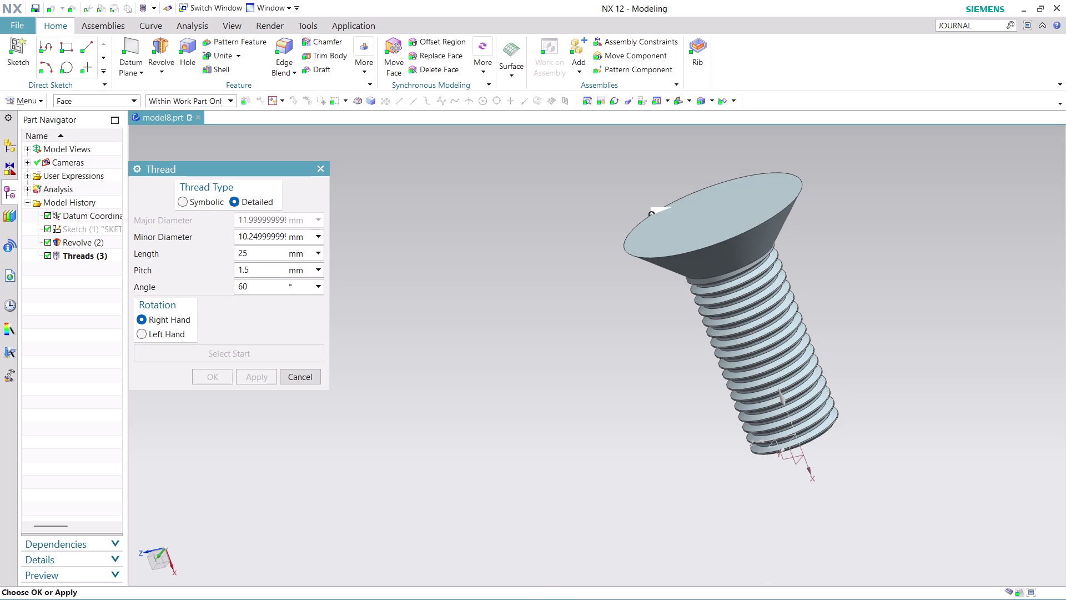
Orbit to inspect the 25 mm thread, then close the thread settings.
middle_drag(956, 386, 831, 467)
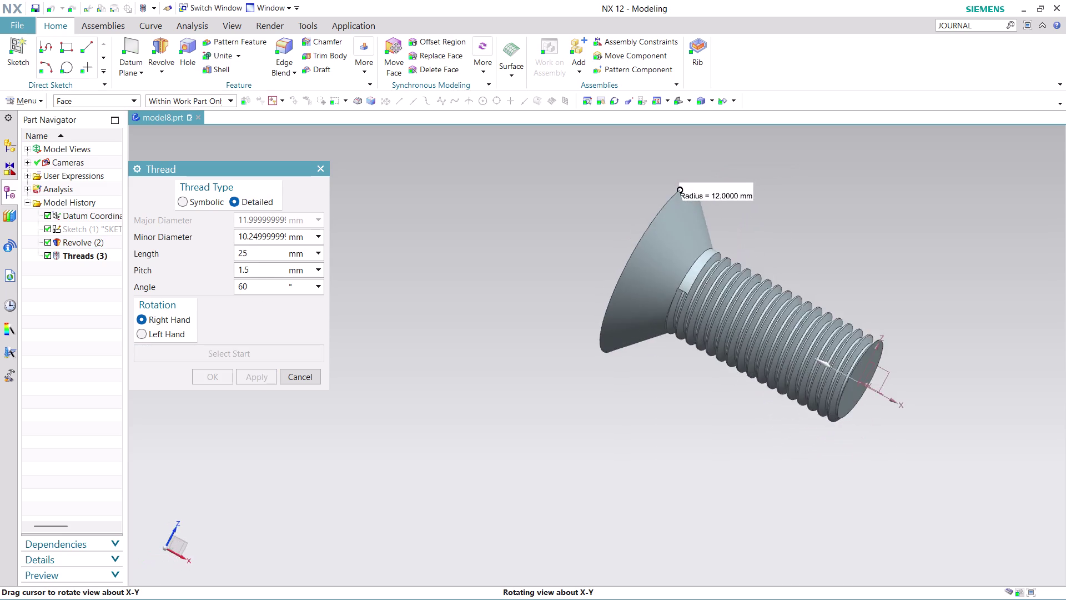
middle_drag(831, 467, 733, 553)
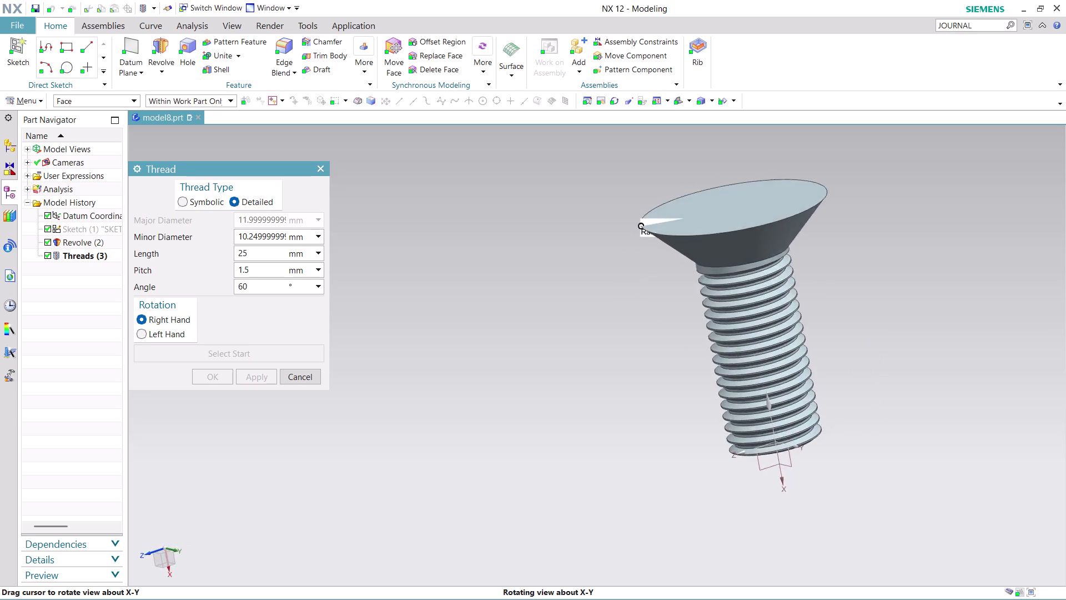
middle_drag(733, 552, 579, 595)
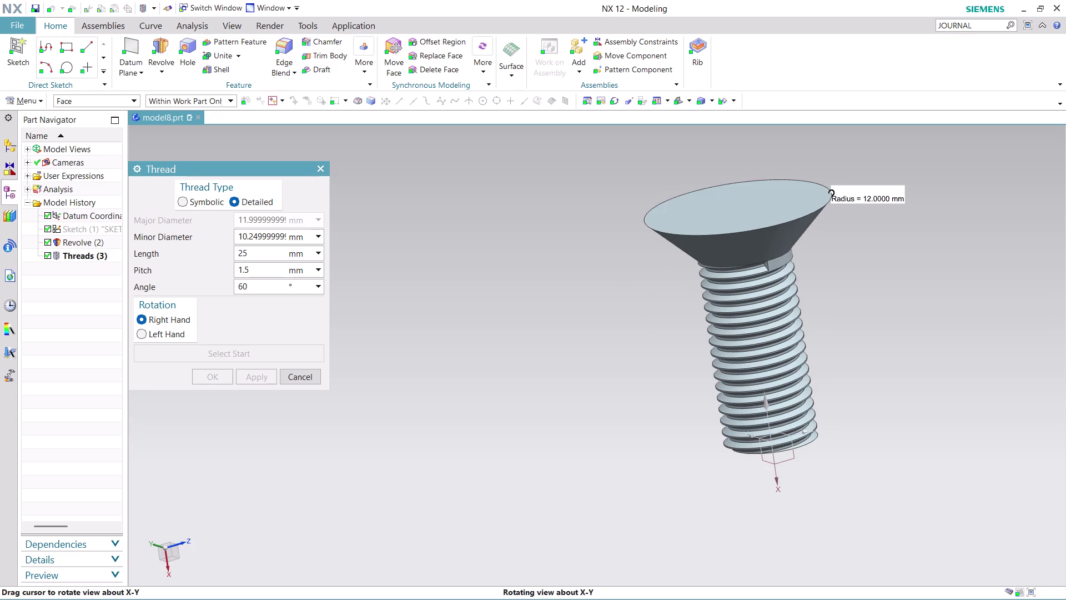
middle_drag(578, 595, 578, 595)
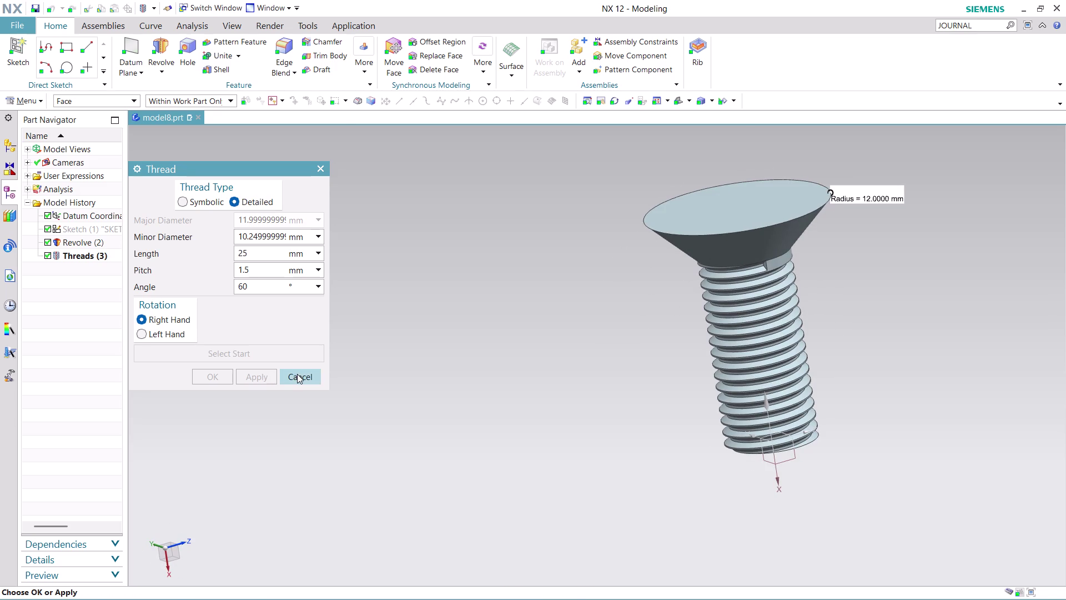
click(297, 374)
scroll(up, 3)
Orbit to view the head face from above and start Insert > Sketch.
scroll(down, 3)
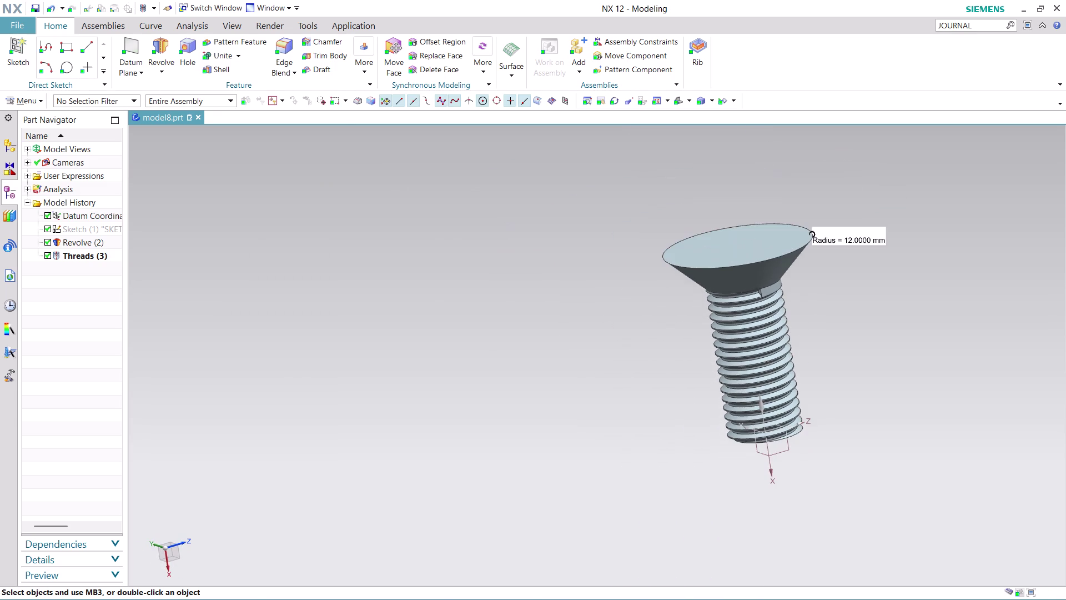
middle_drag(881, 393, 627, 384)
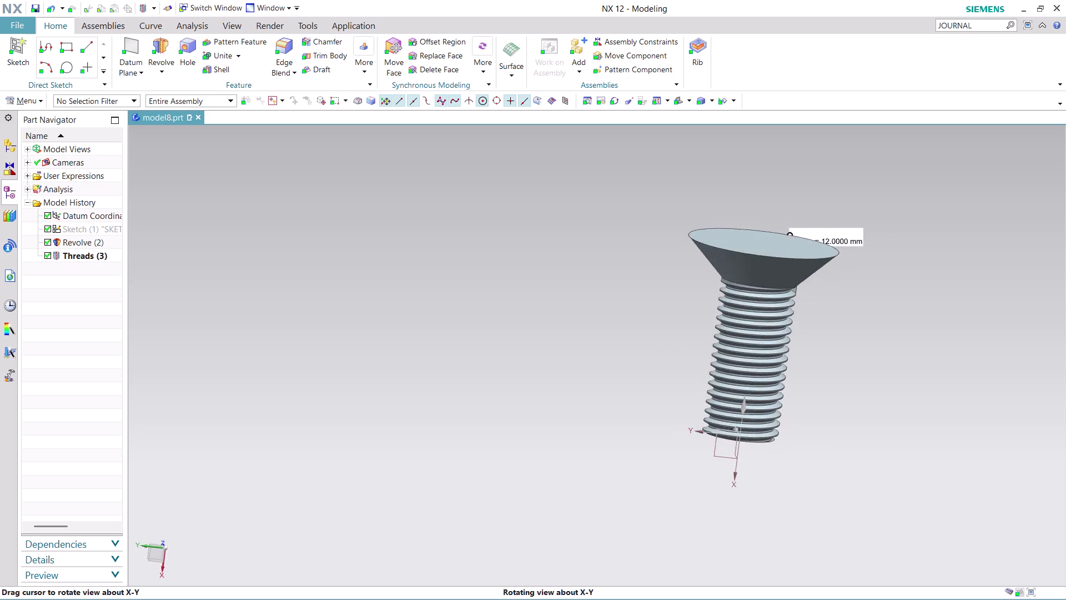
middle_drag(626, 385, 478, 397)
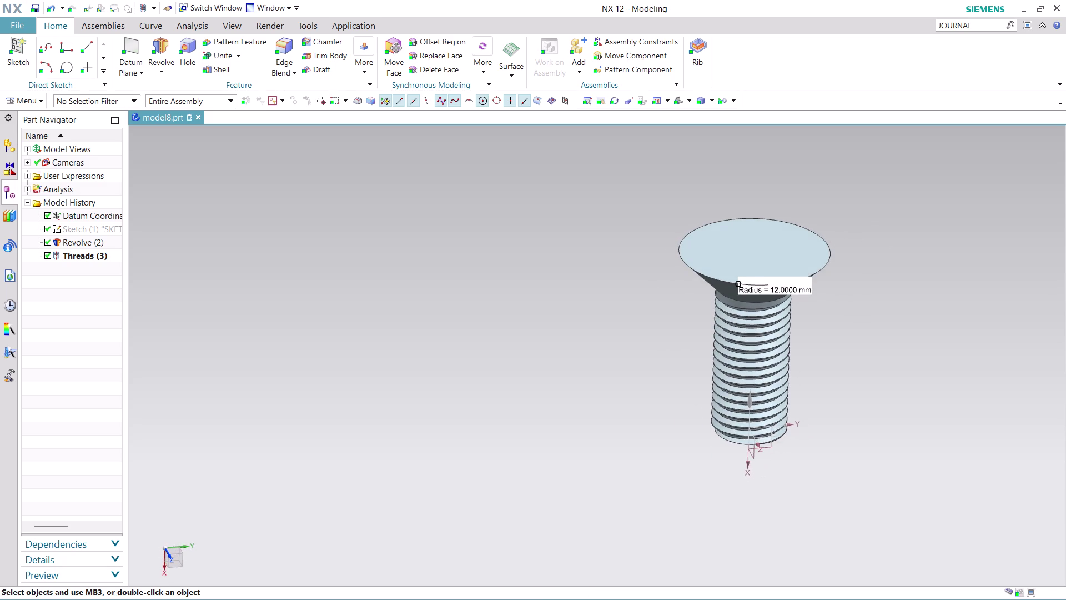
scroll(up, 3)
click(33, 94)
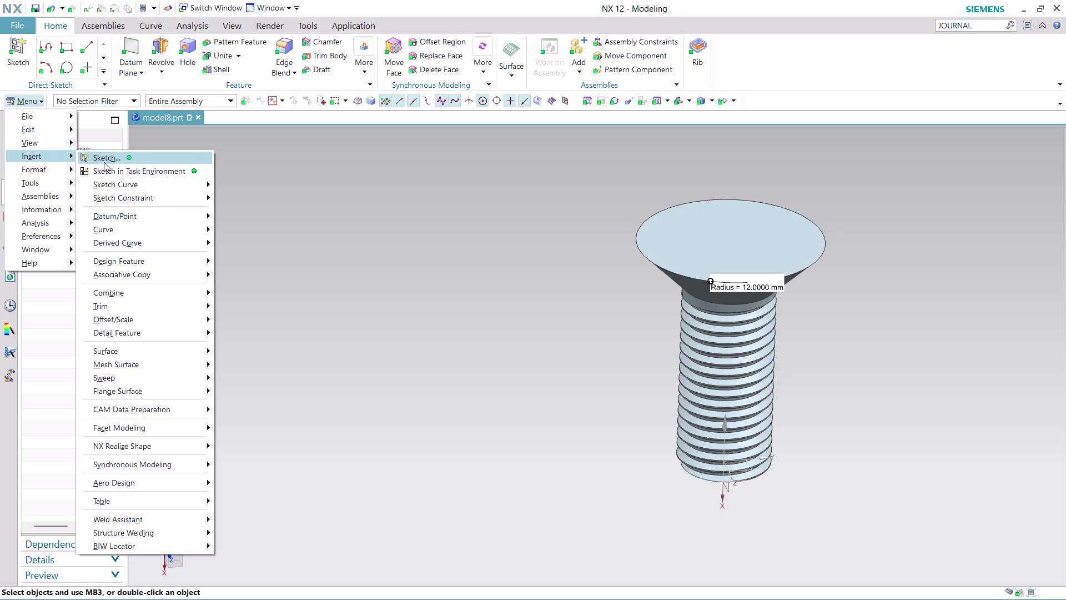
click(119, 169)
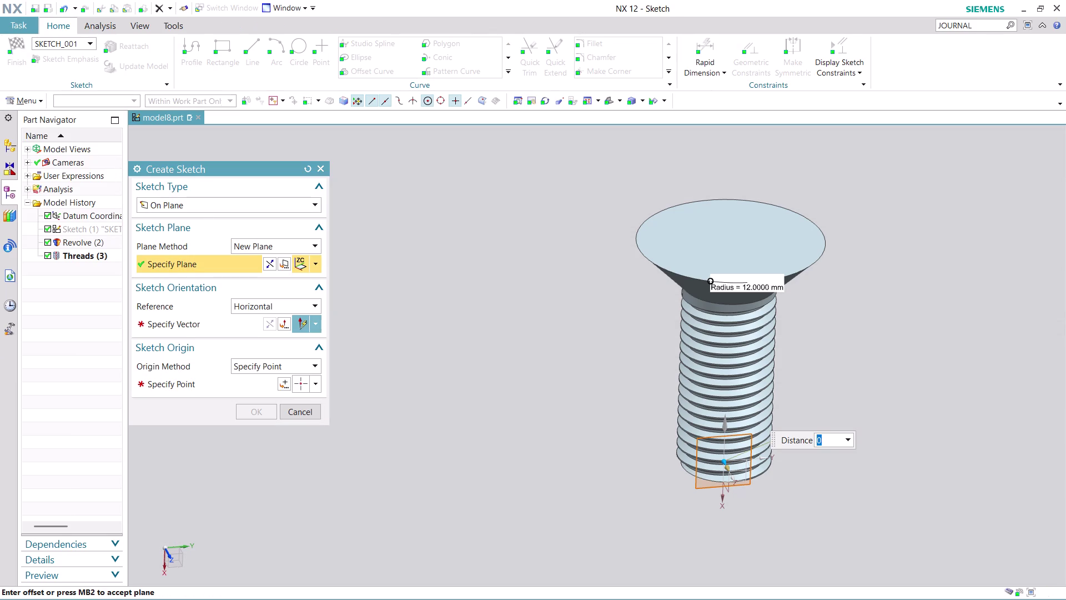
Create the sketch on the proposed plane with horizontal reference and origin 0,0,0.
click(205, 326)
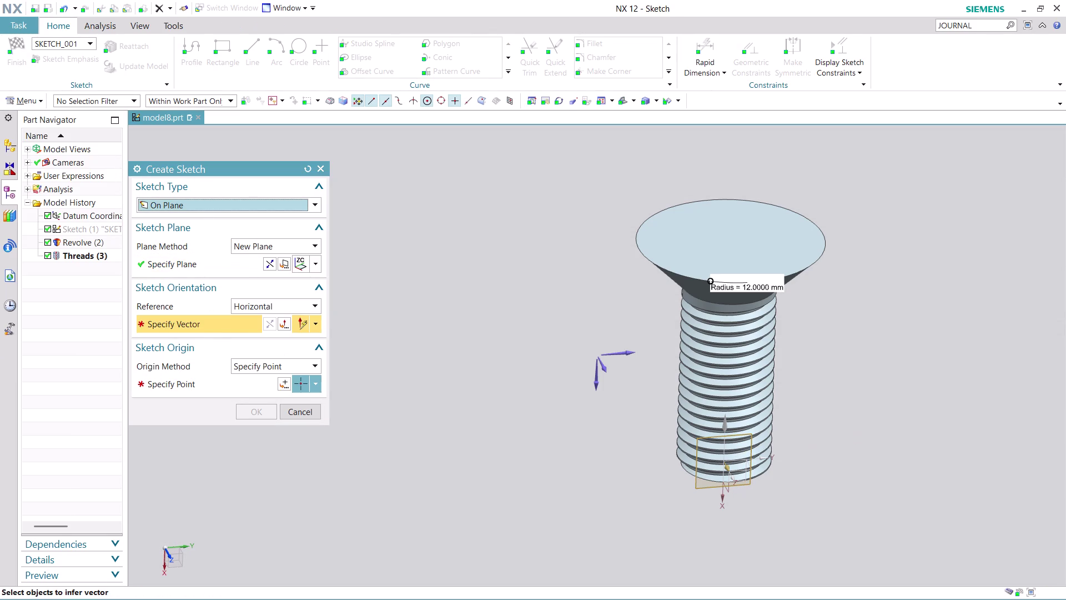
click(628, 354)
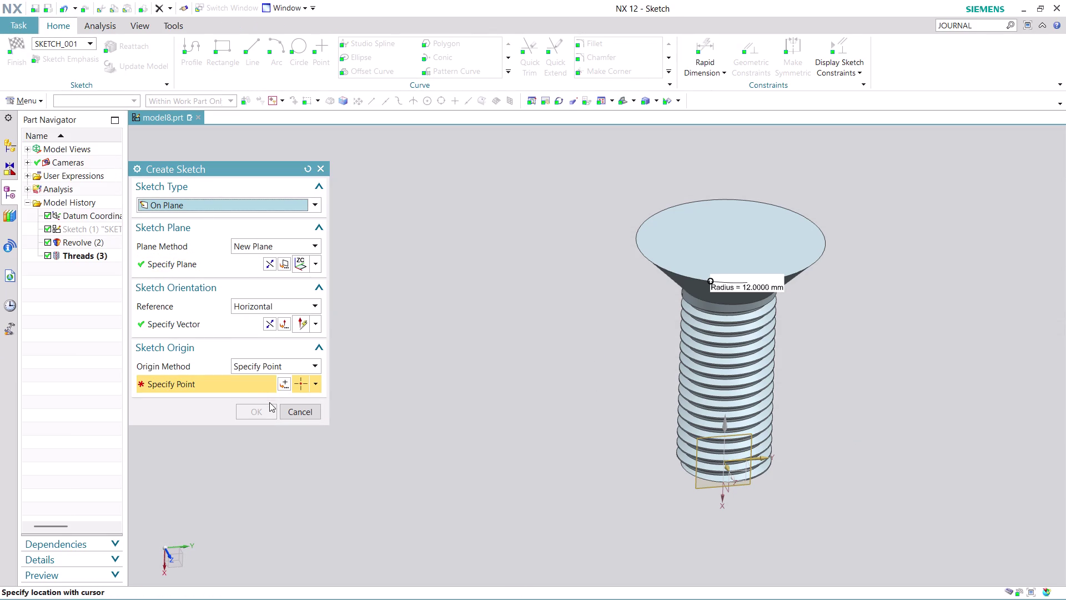
click(284, 382)
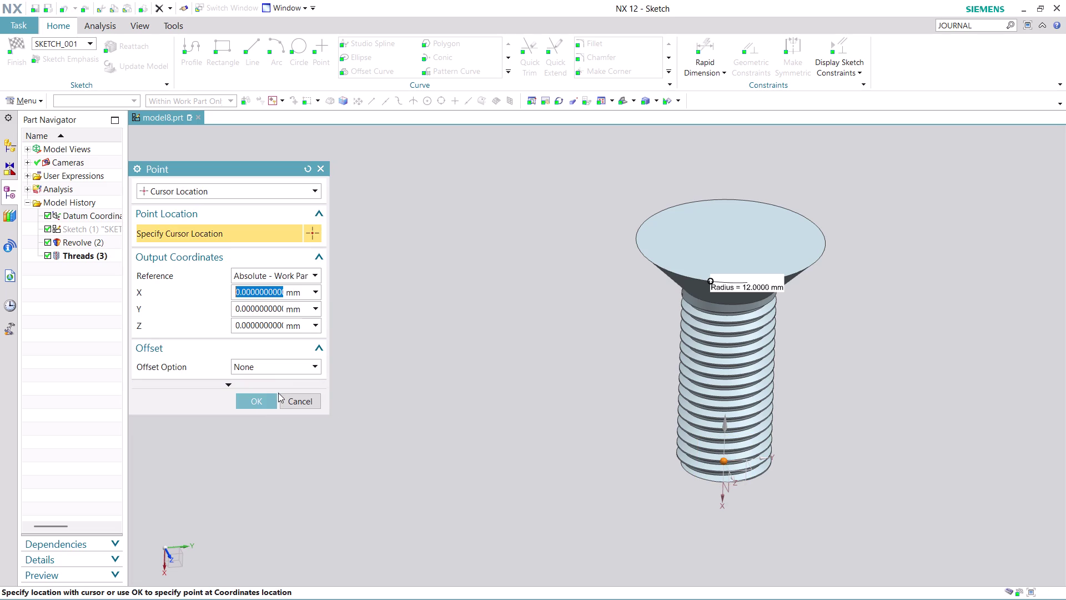
click(261, 401)
click(259, 407)
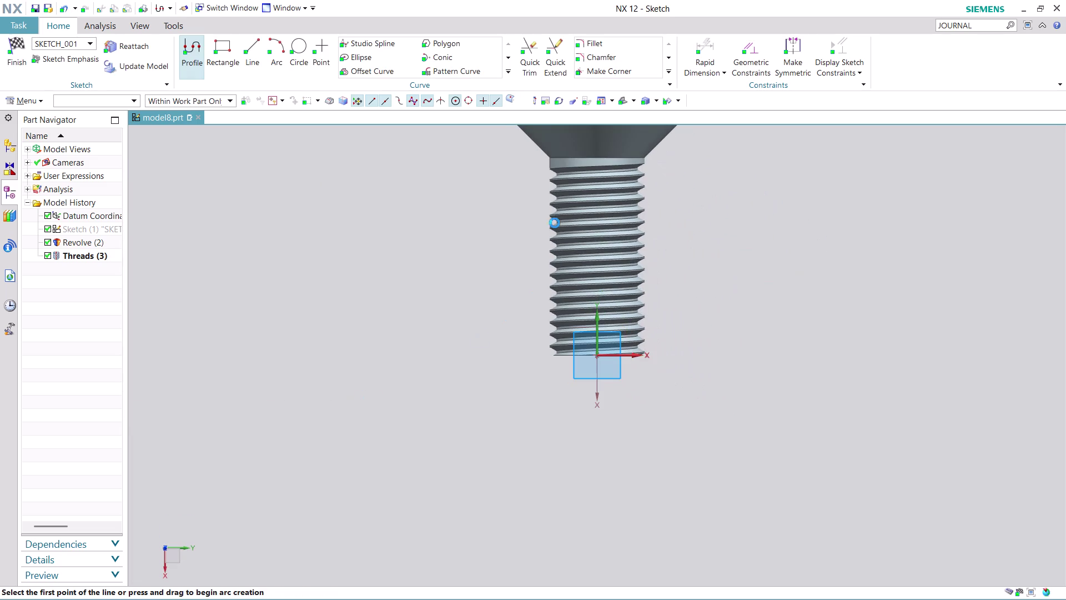
Project the countersunk head's top edge into the sketch as a reference line.
scroll(up, 3)
scroll(down, 3)
scroll(up, 3)
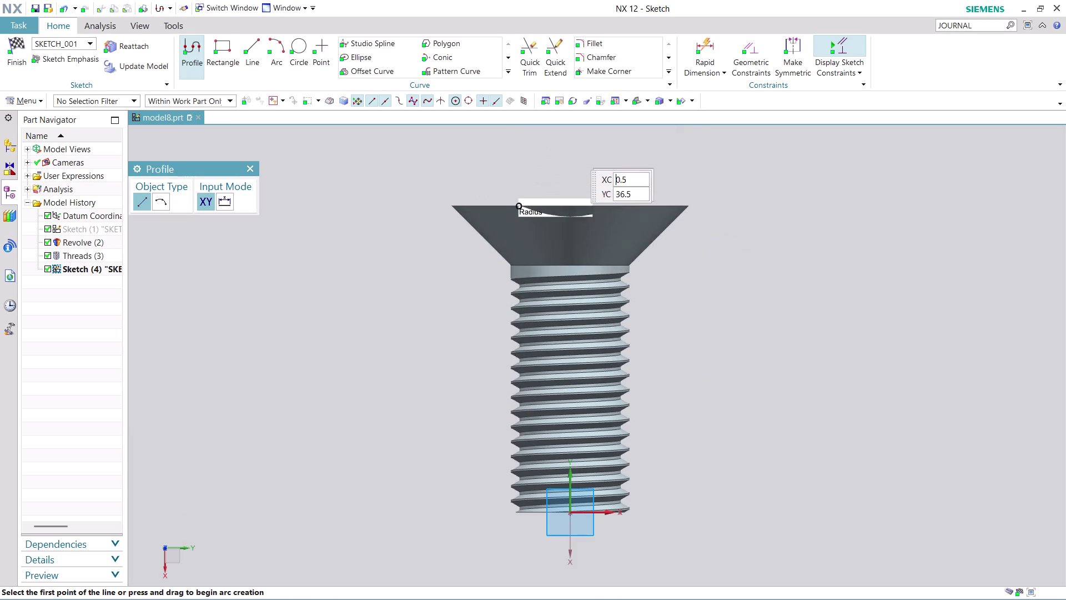
scroll(up, 3)
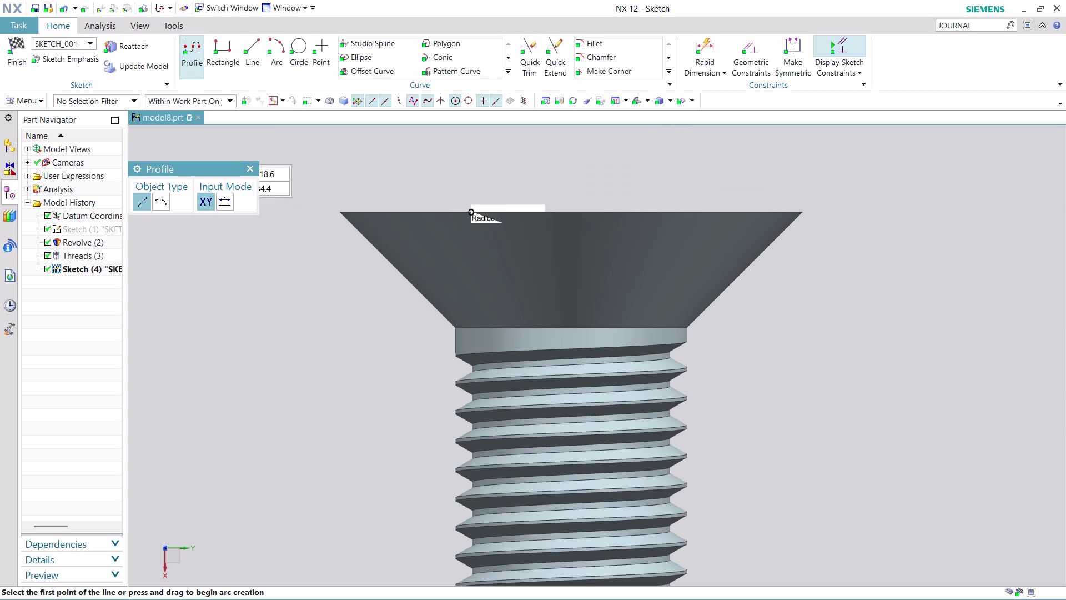
click(505, 69)
click(465, 99)
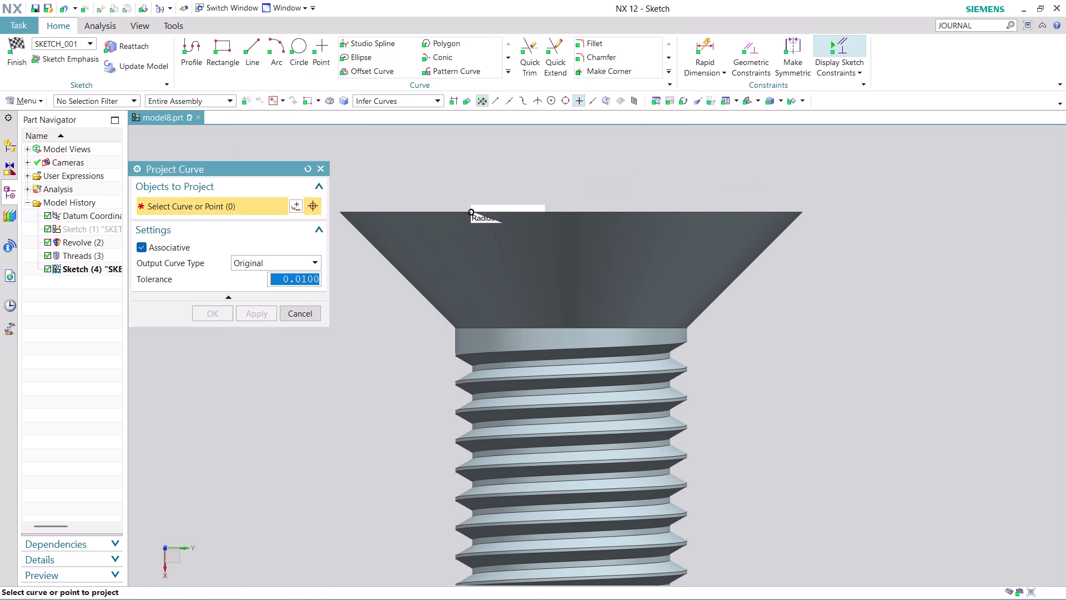
click(579, 213)
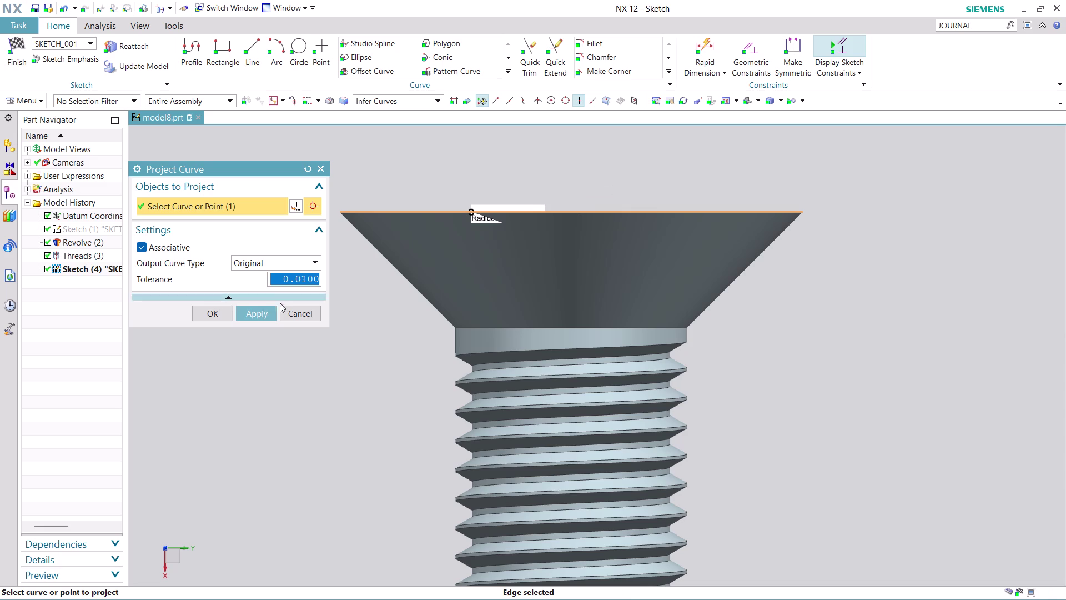
click(254, 316)
click(290, 313)
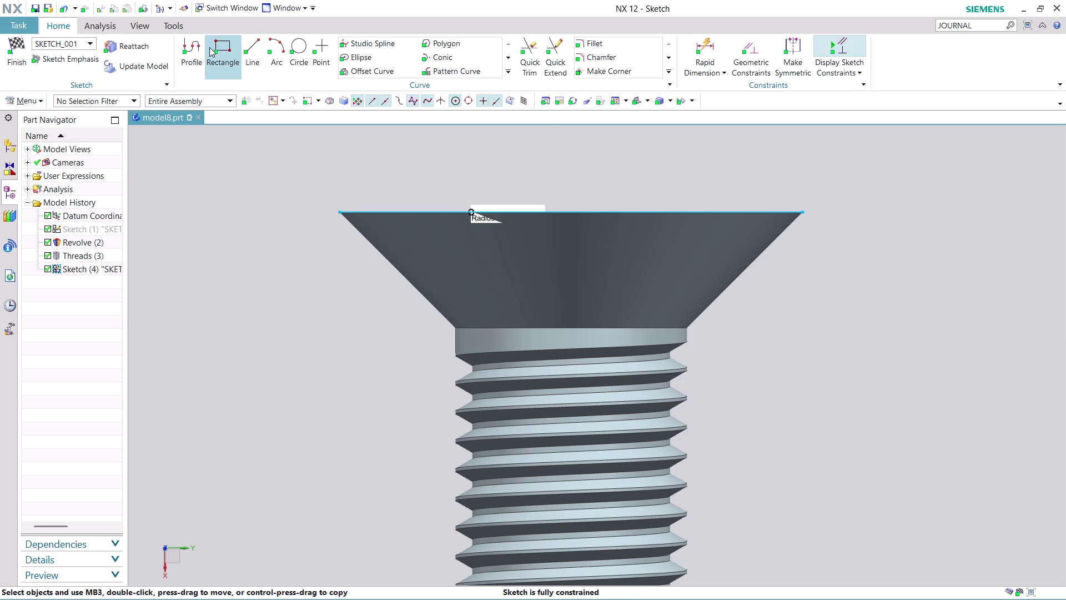
click(190, 50)
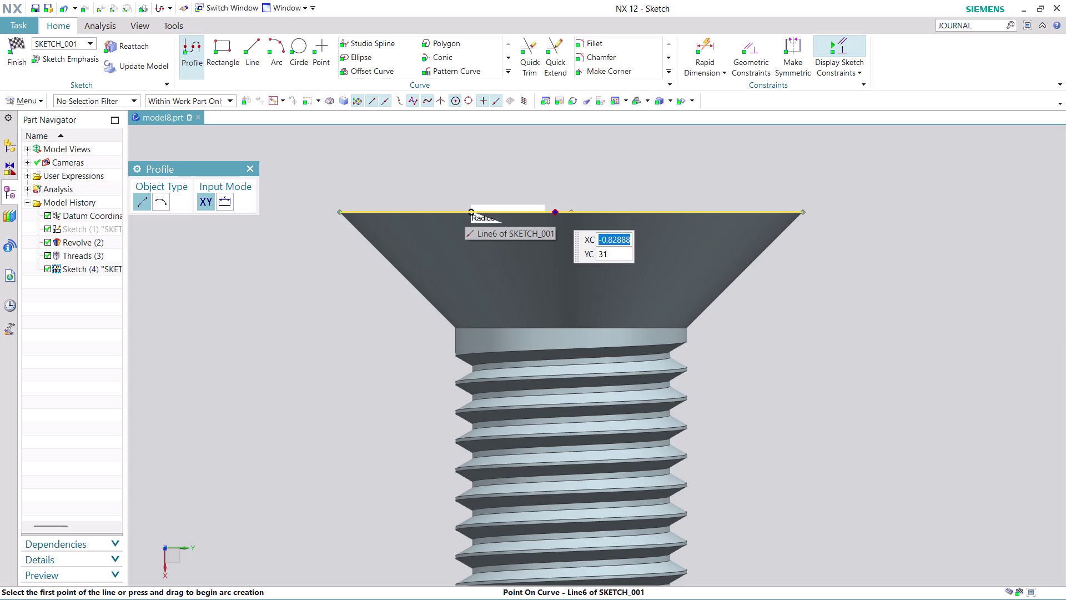
Draw three slot lines from the top edge: 1.6 down, 1.9 across, back up.
click(555, 212)
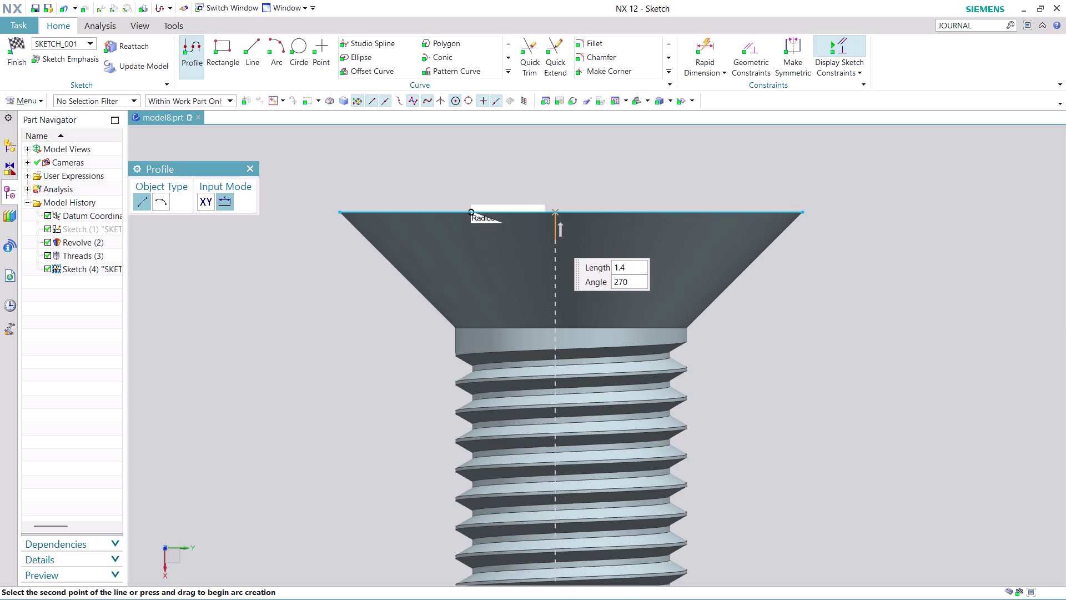
click(555, 243)
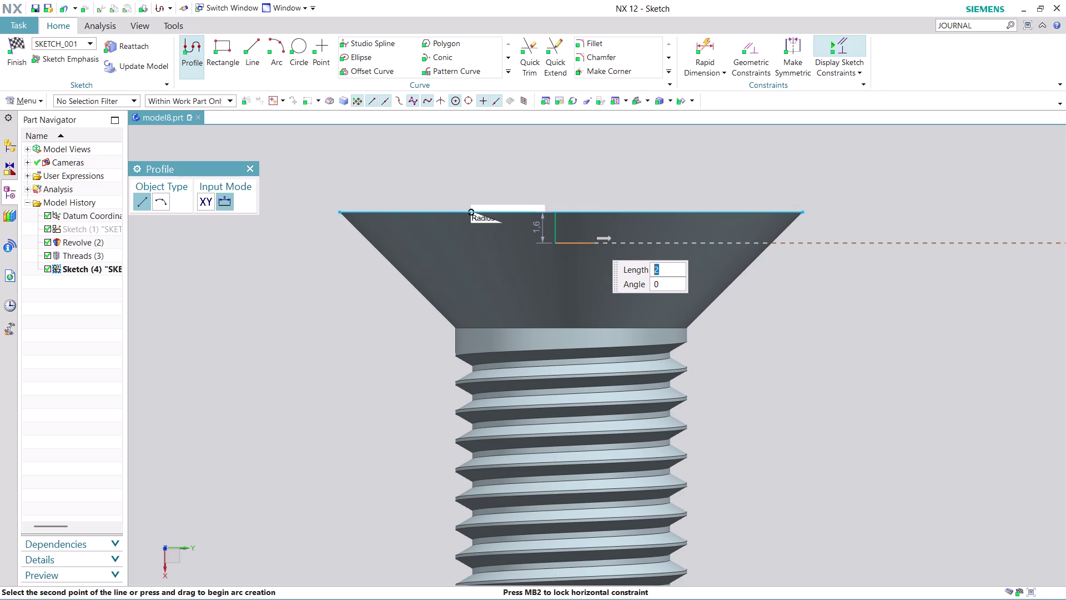
click(591, 241)
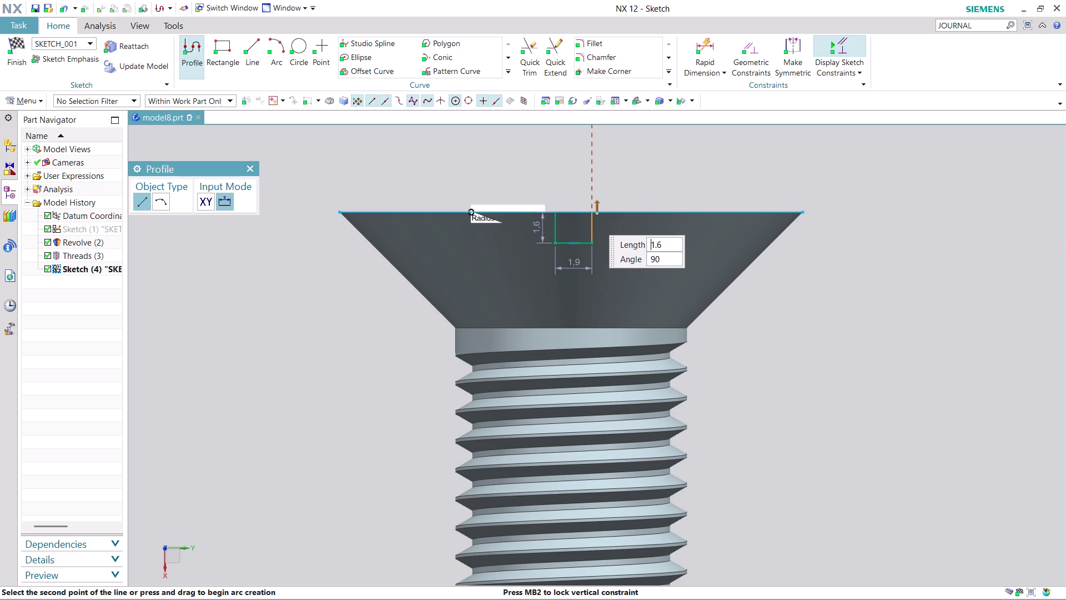
click(591, 212)
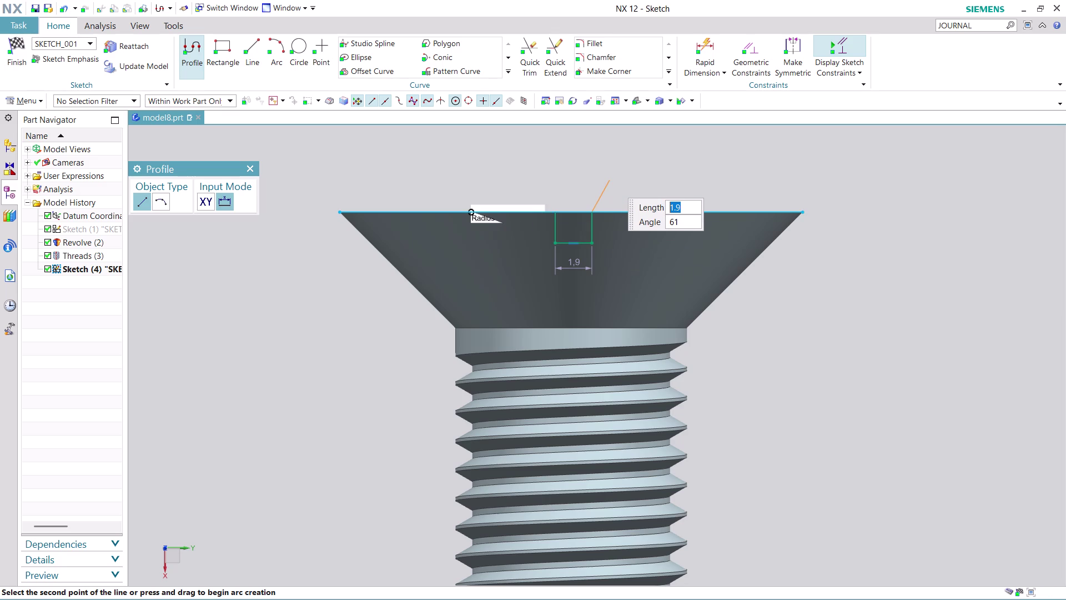
key(Escape)
key(Escape)
scroll(up, 3)
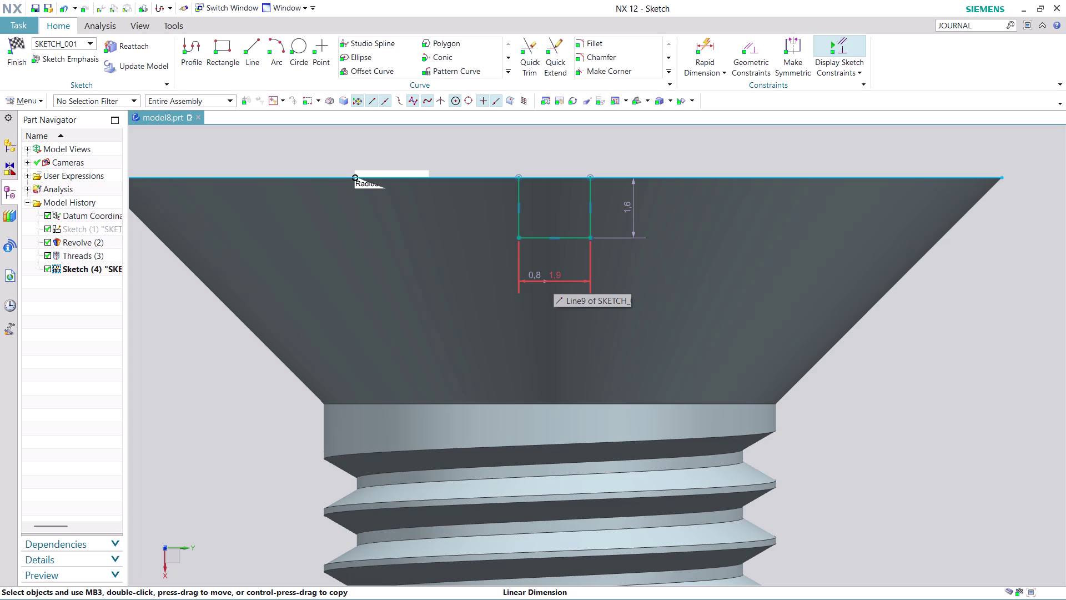
click(713, 46)
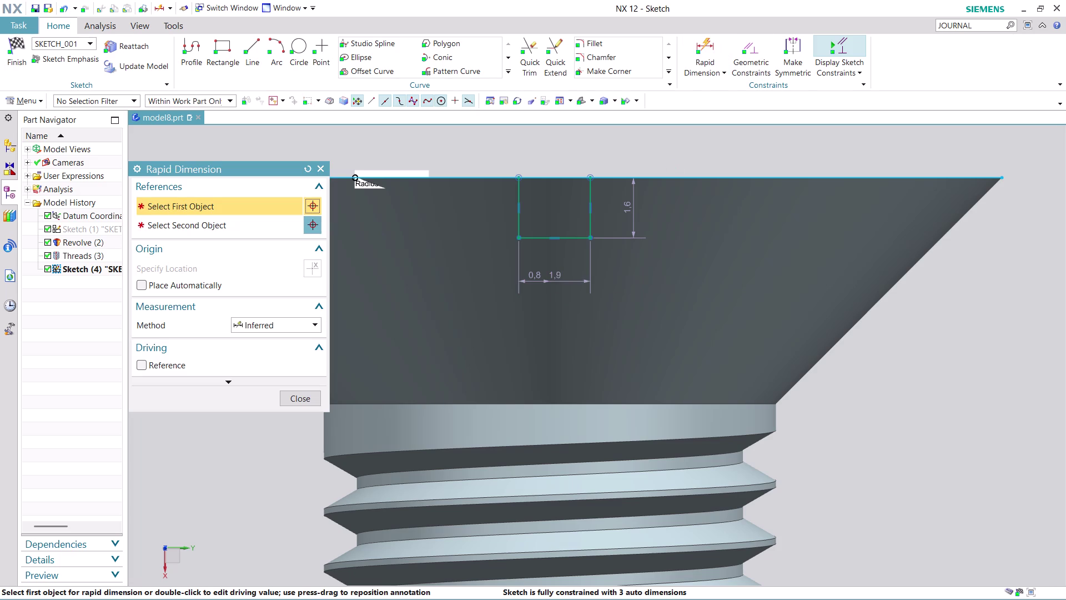
Dimension the slot width and set it to 2.
click(563, 235)
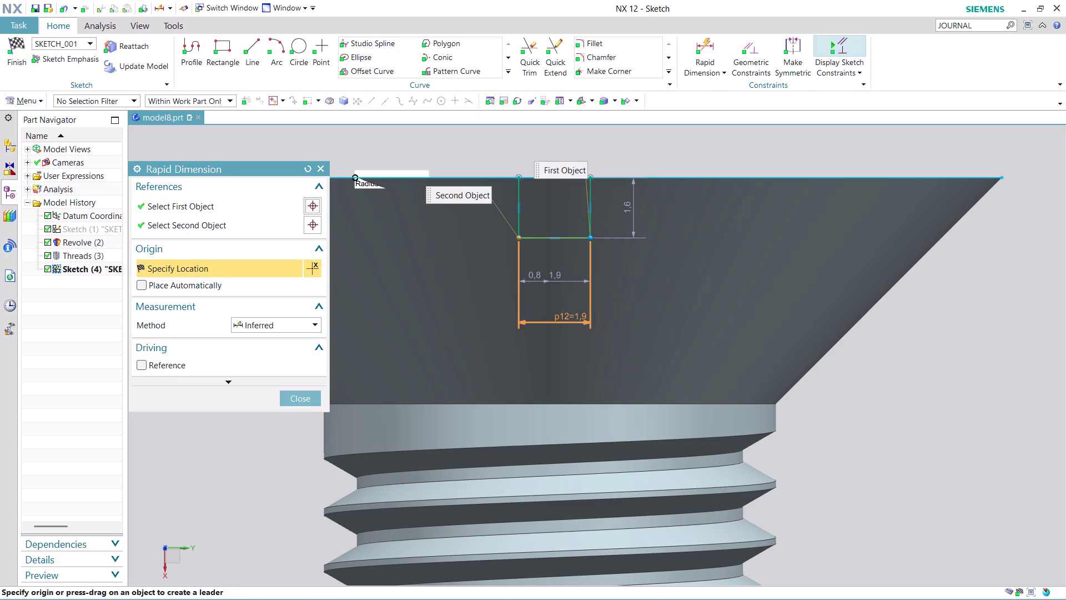
click(569, 329)
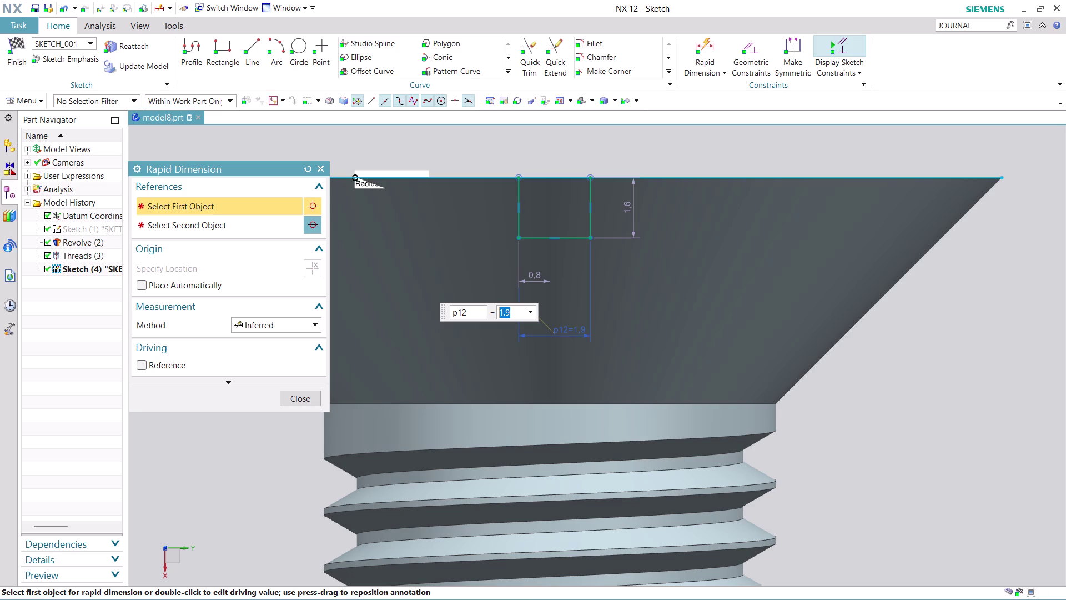
key(2)
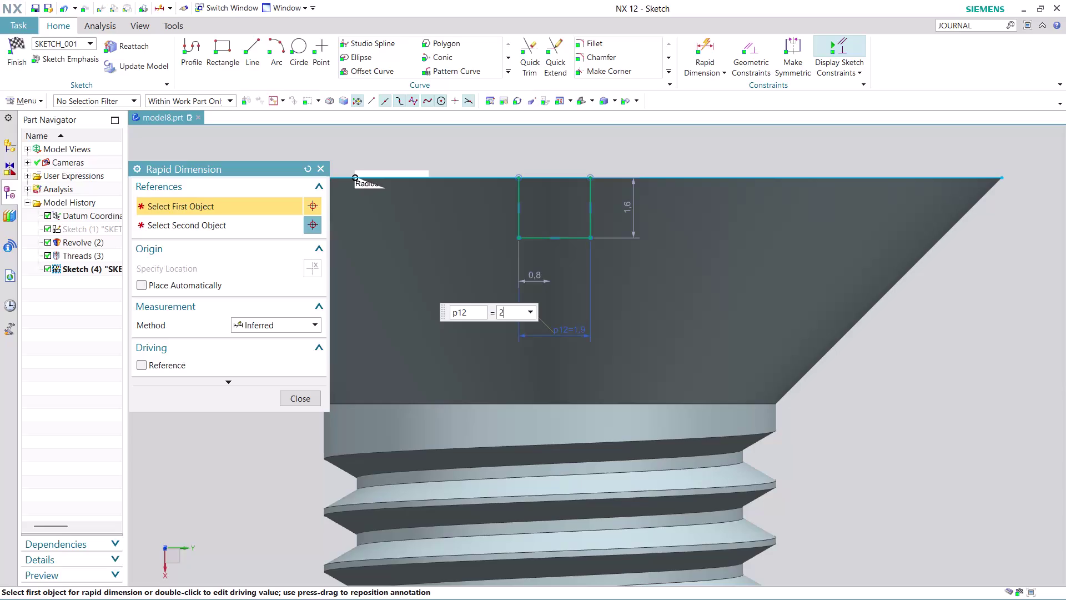
key(Return)
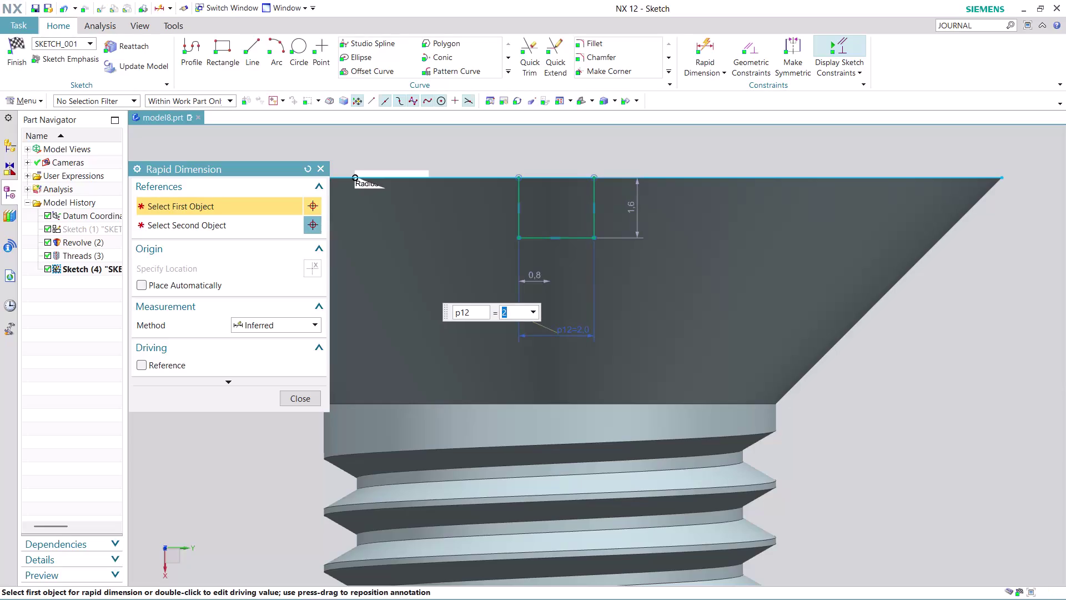
click(301, 393)
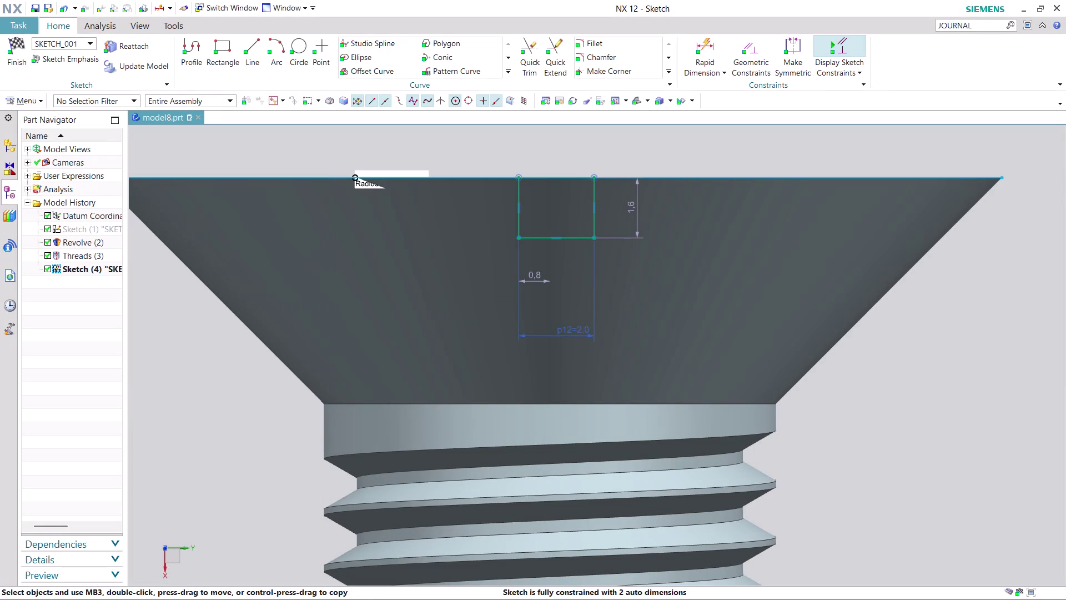
scroll(down, 3)
scroll(up, 3)
Dimension the slot depth, change it to 3, and close the dimension tool.
click(711, 41)
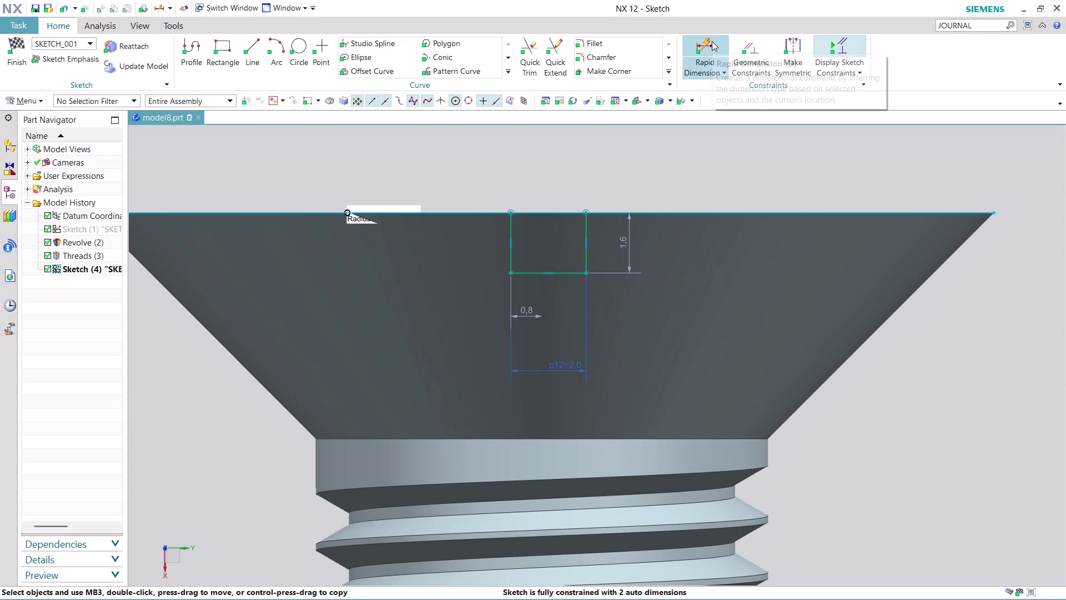
click(573, 275)
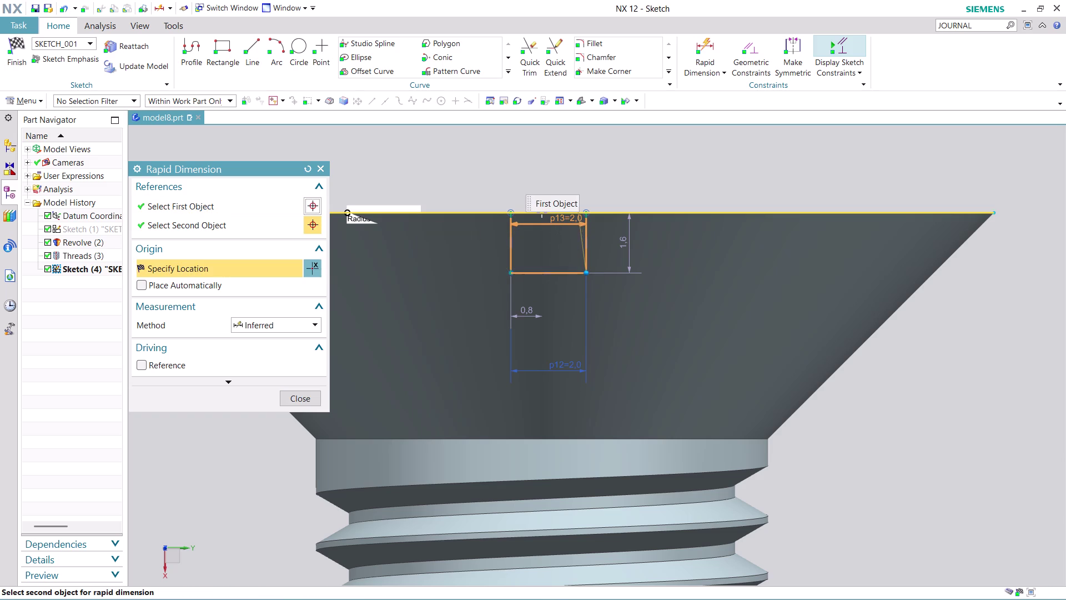
click(565, 213)
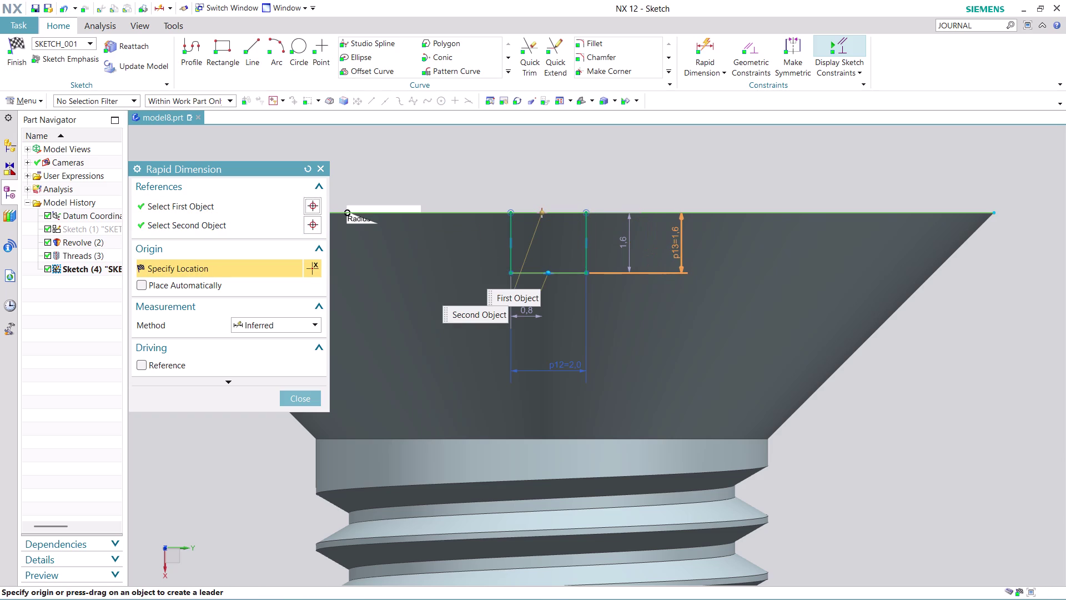
click(675, 247)
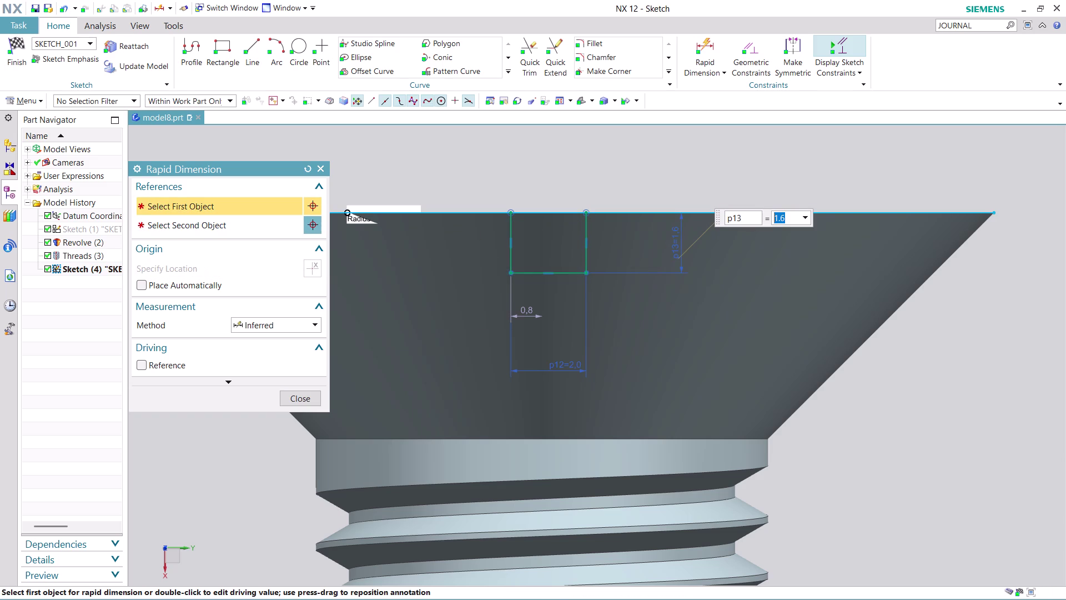
key(3)
key(Return)
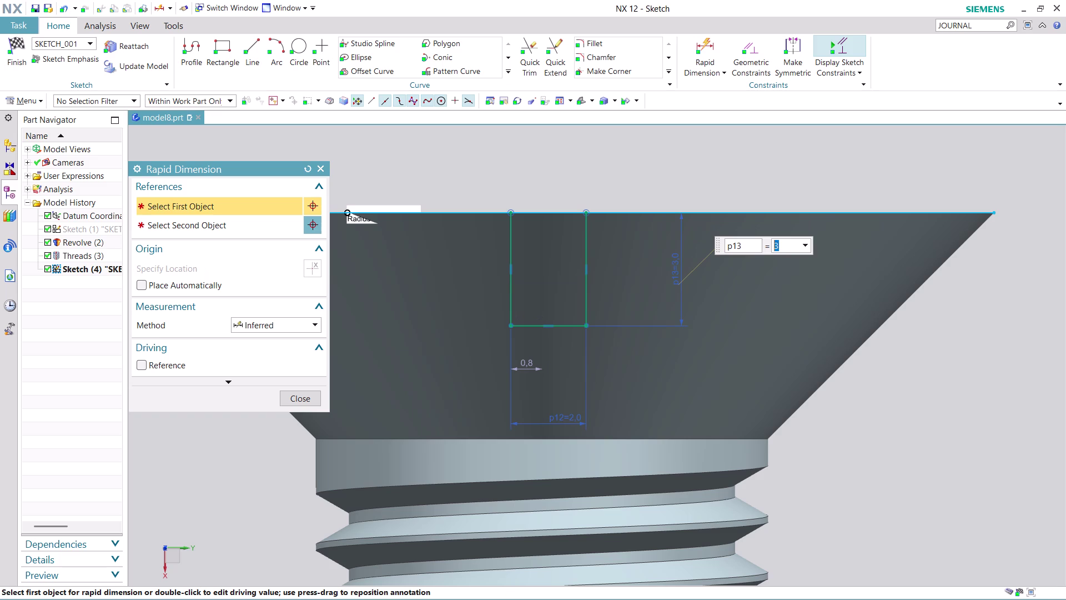
click(316, 398)
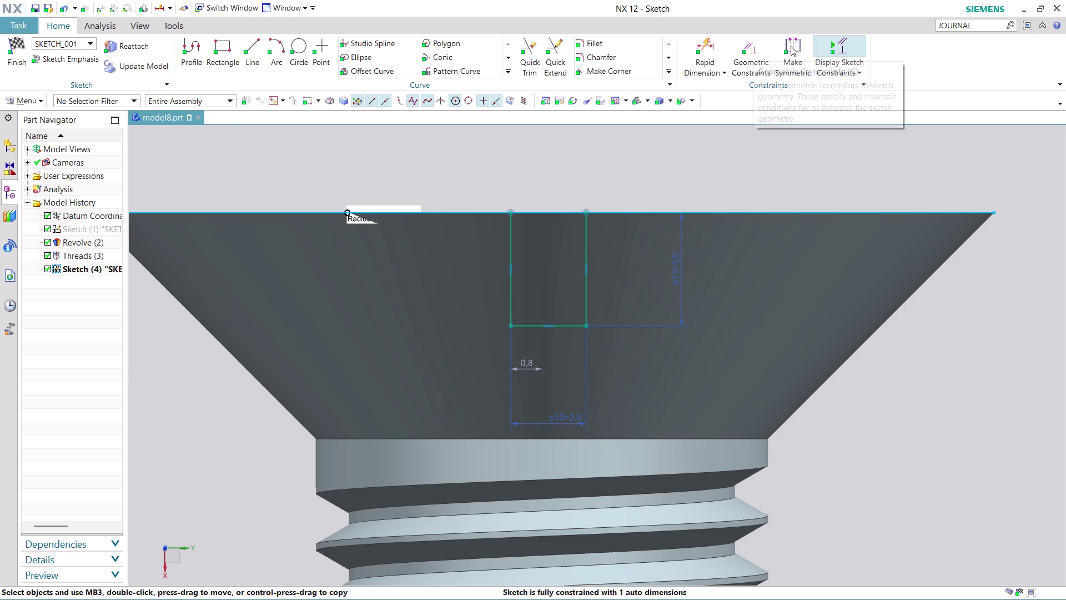
Make both vertical slot-rectangle sides symmetric about the screw axis, then finish the sketch.
click(793, 46)
click(587, 246)
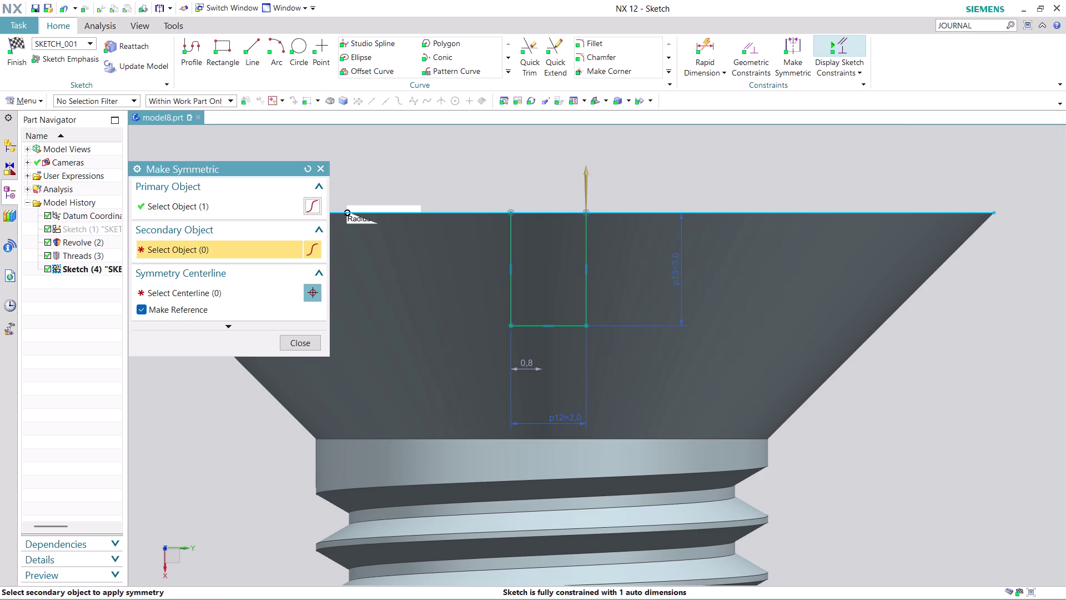
click(509, 235)
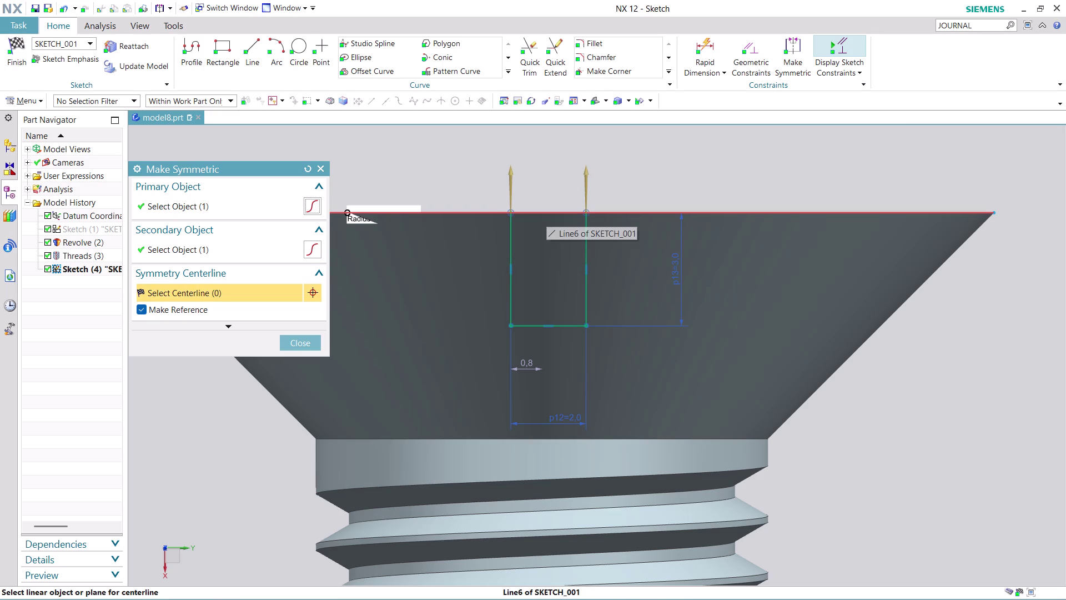
scroll(down, 3)
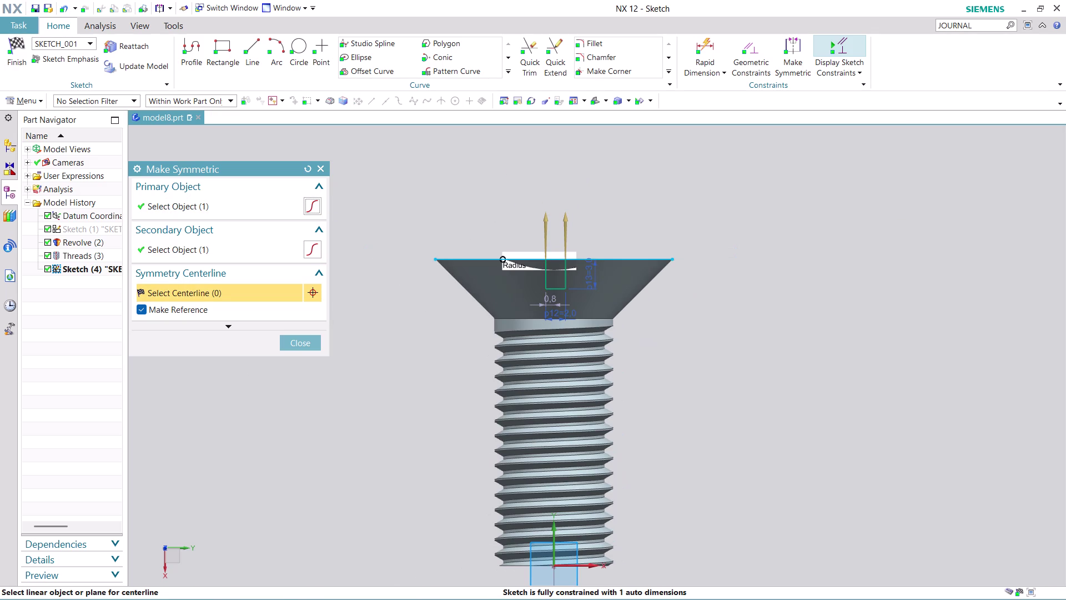
click(556, 528)
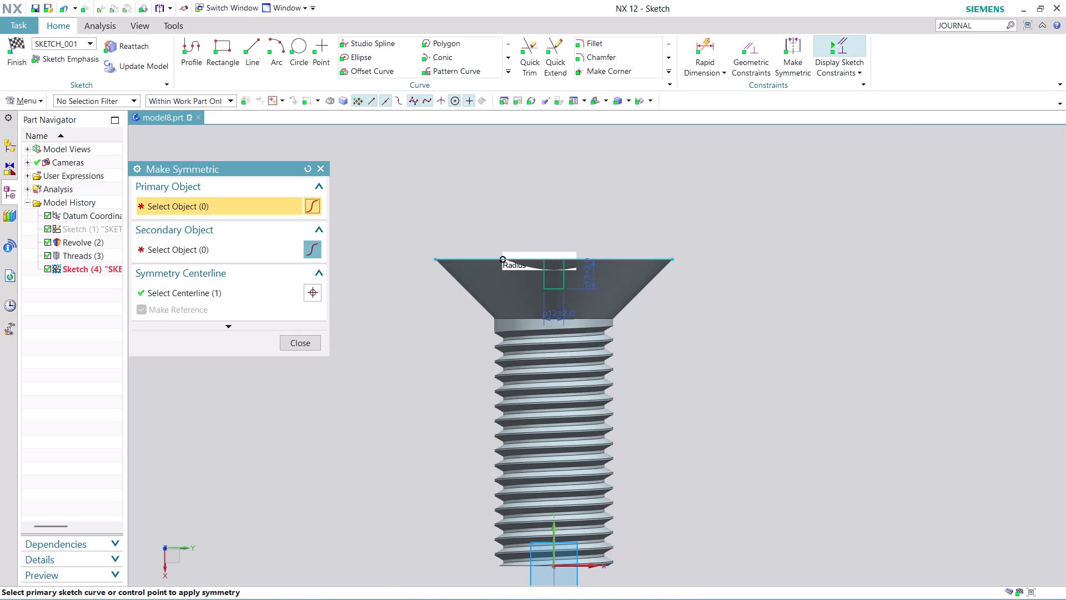
click(306, 344)
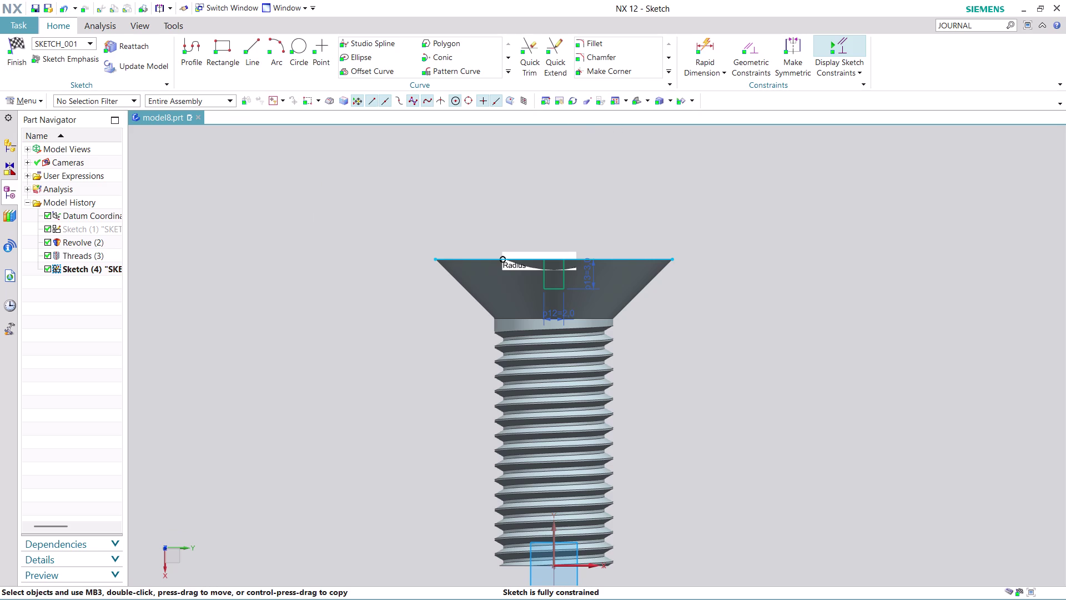
click(21, 62)
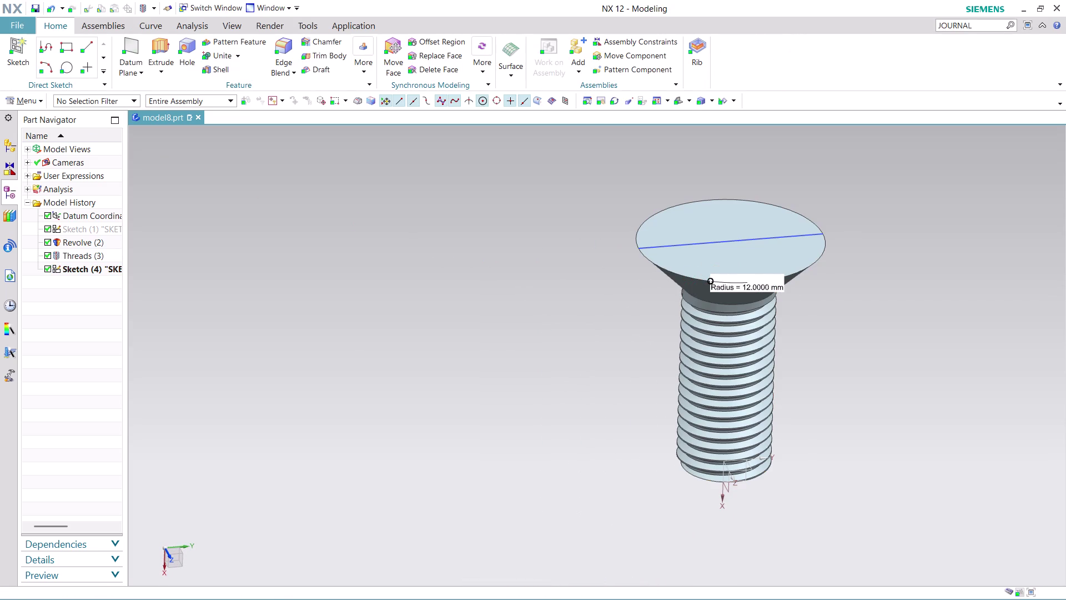
Hide the Revolve (2) screw solid and start a new Extrude feature.
middle_drag(847, 327, 825, 297)
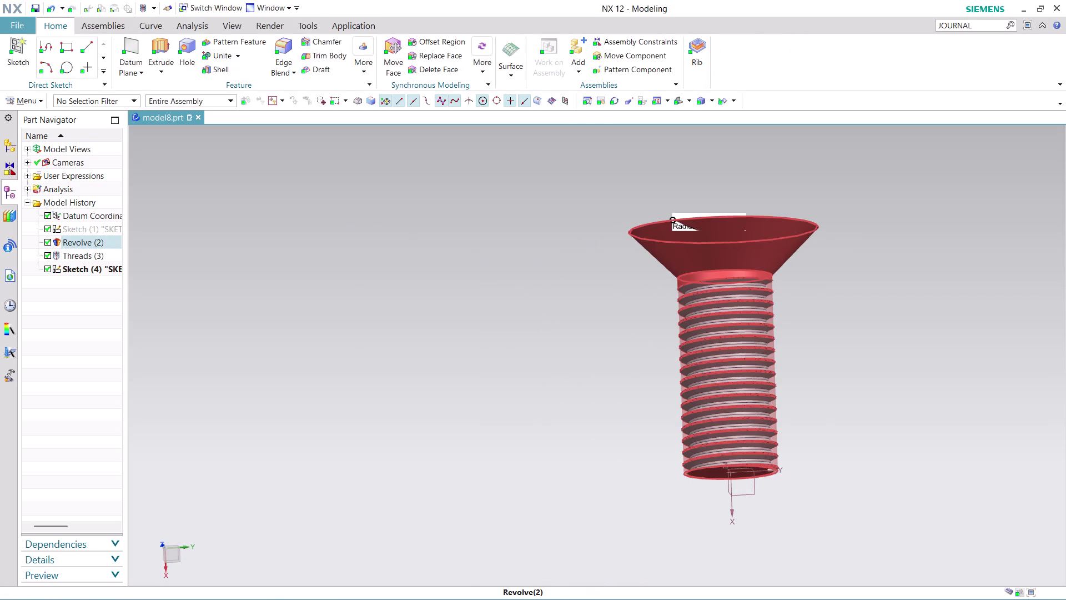
right_click(700, 256)
click(740, 286)
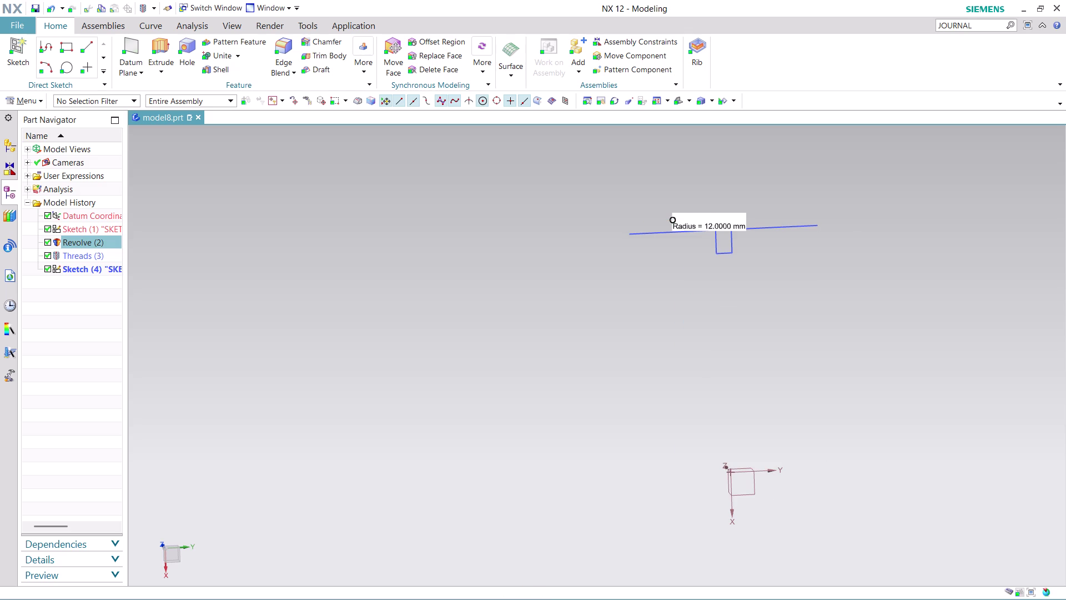
click(160, 44)
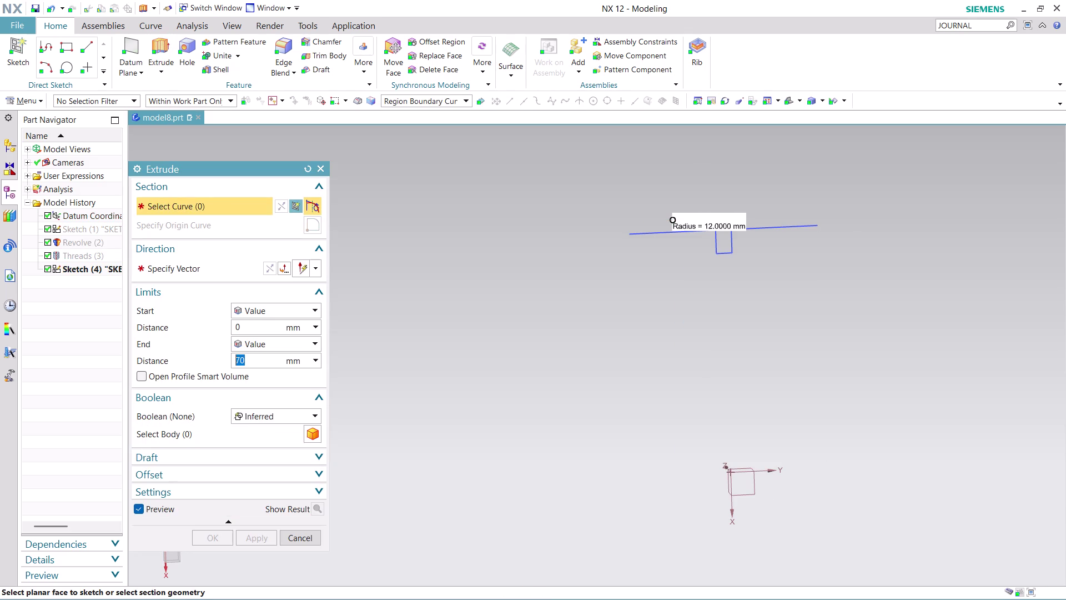
Extrude the slot rectangle symmetric 70 mm, subtracting it from the re-shown screw body.
click(719, 250)
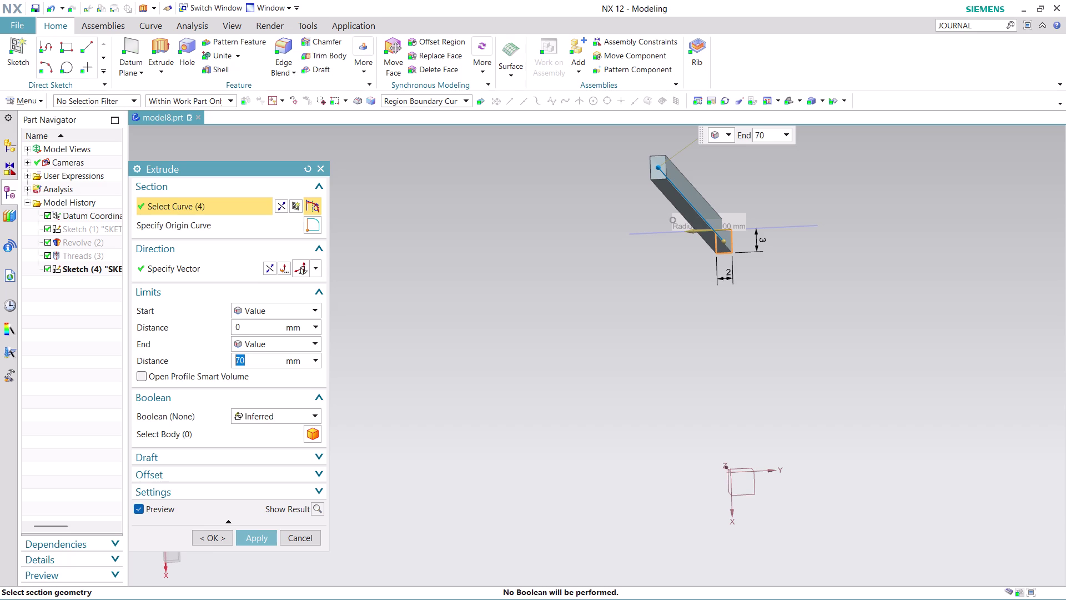
click(312, 343)
click(304, 367)
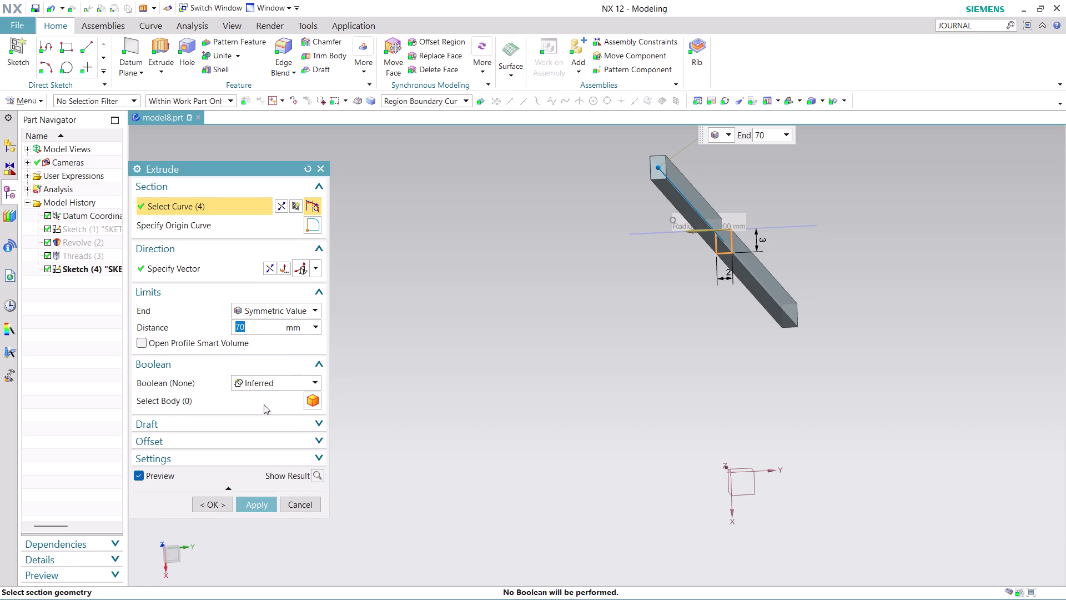
click(288, 384)
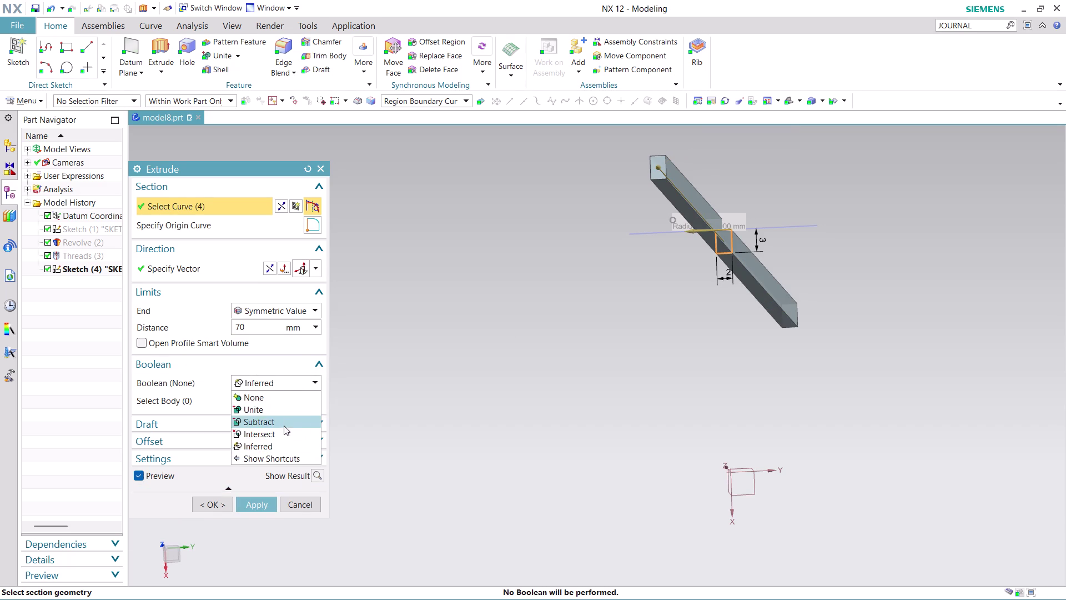
click(284, 420)
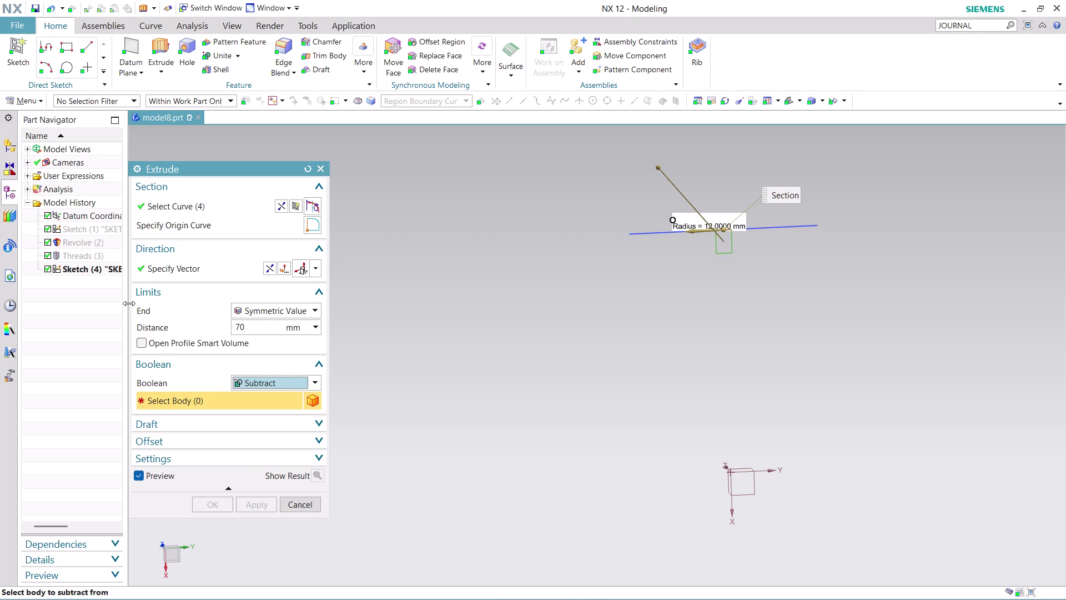
right_click(90, 243)
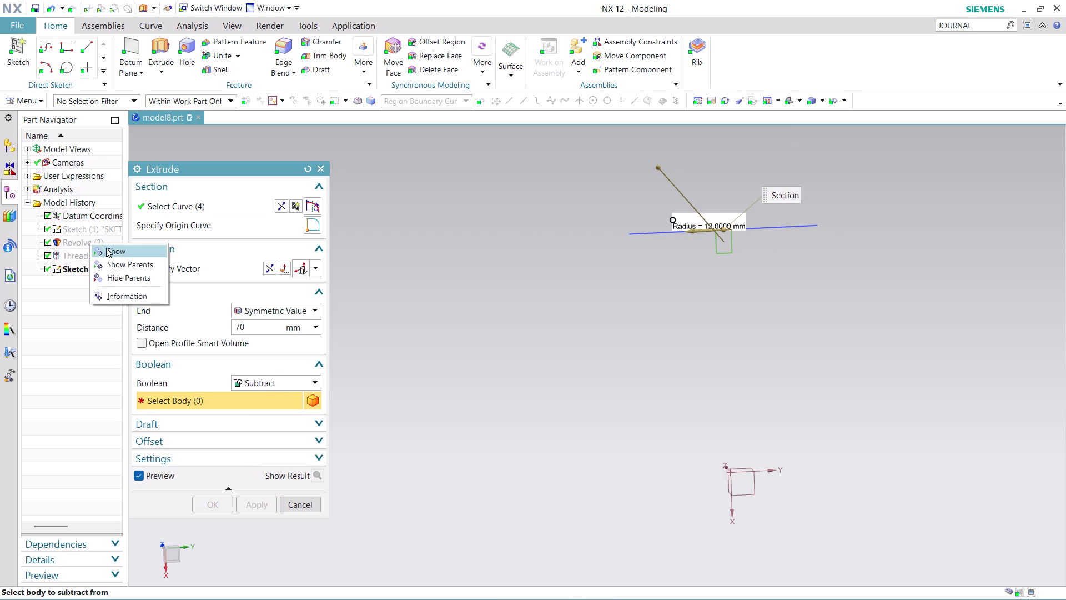
click(107, 248)
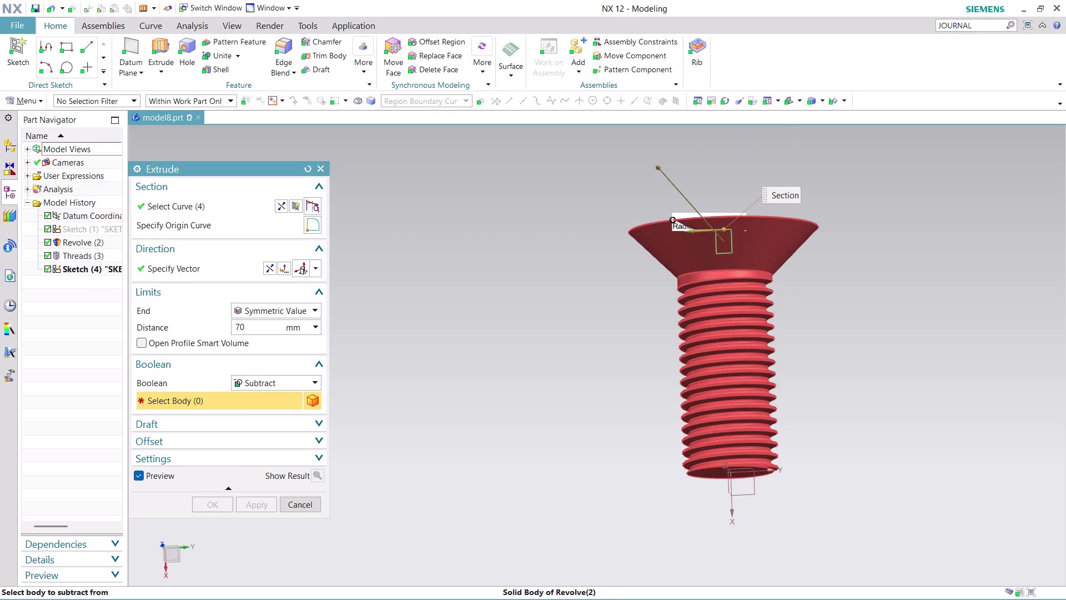
click(727, 278)
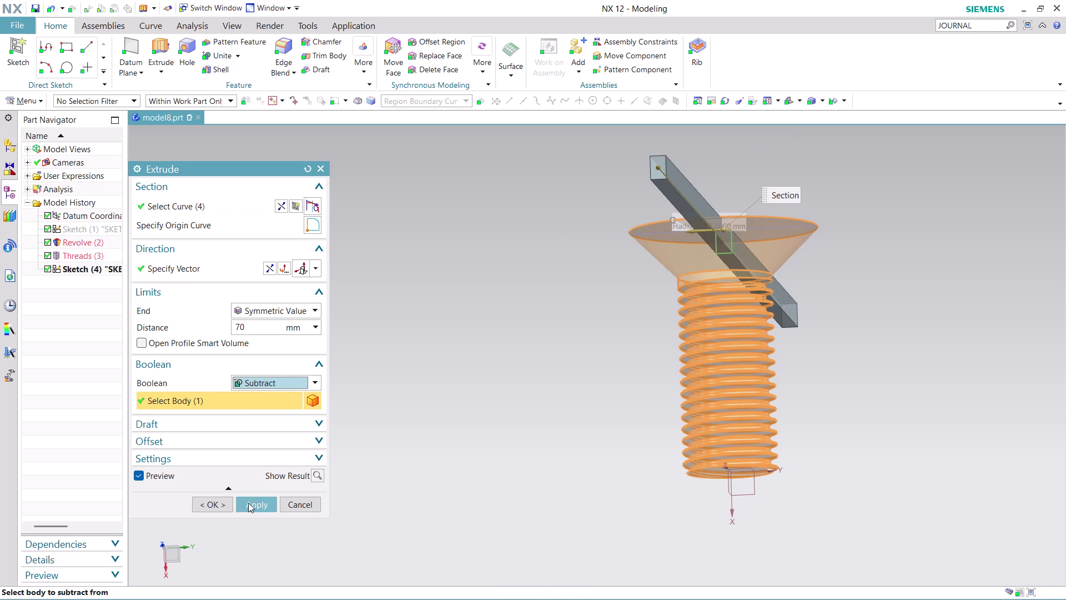
click(249, 502)
Inspect the slotted head from a new angle and hide the slot sketch.
middle_drag(842, 242, 863, 288)
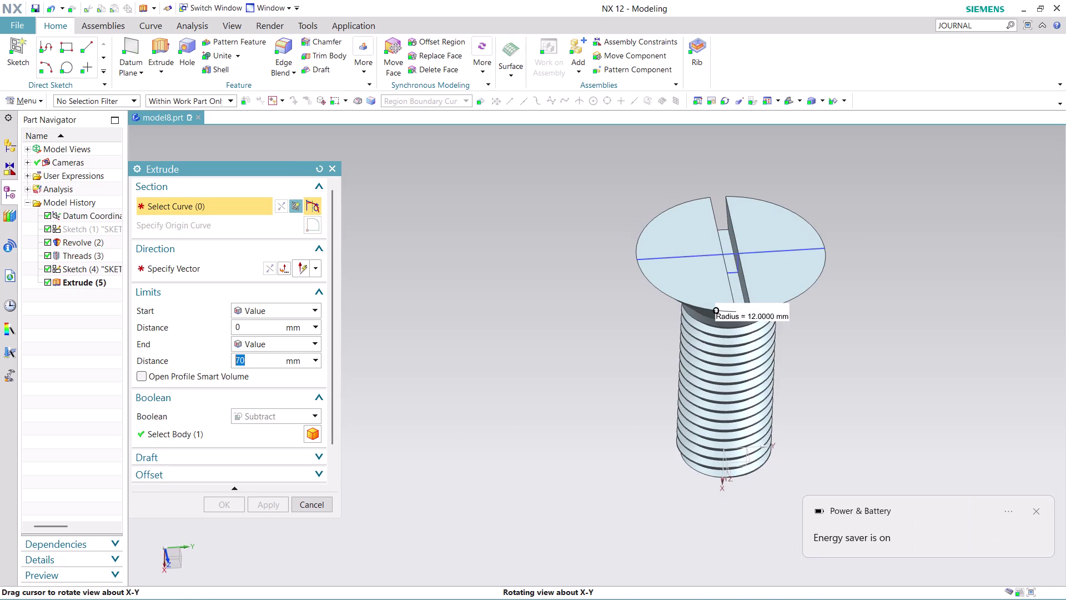
middle_drag(863, 288, 849, 303)
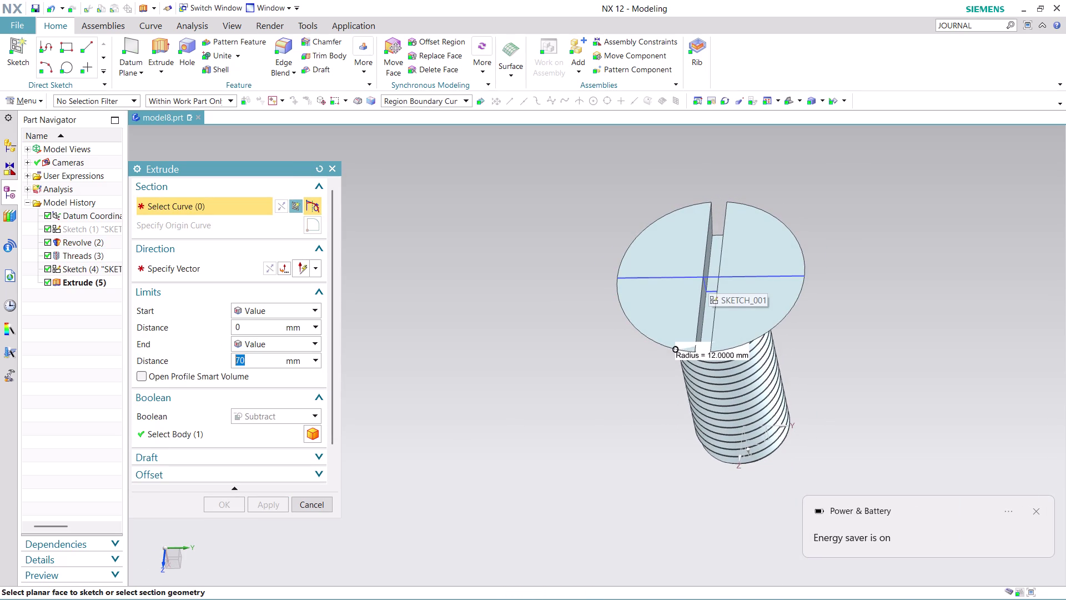
click(300, 507)
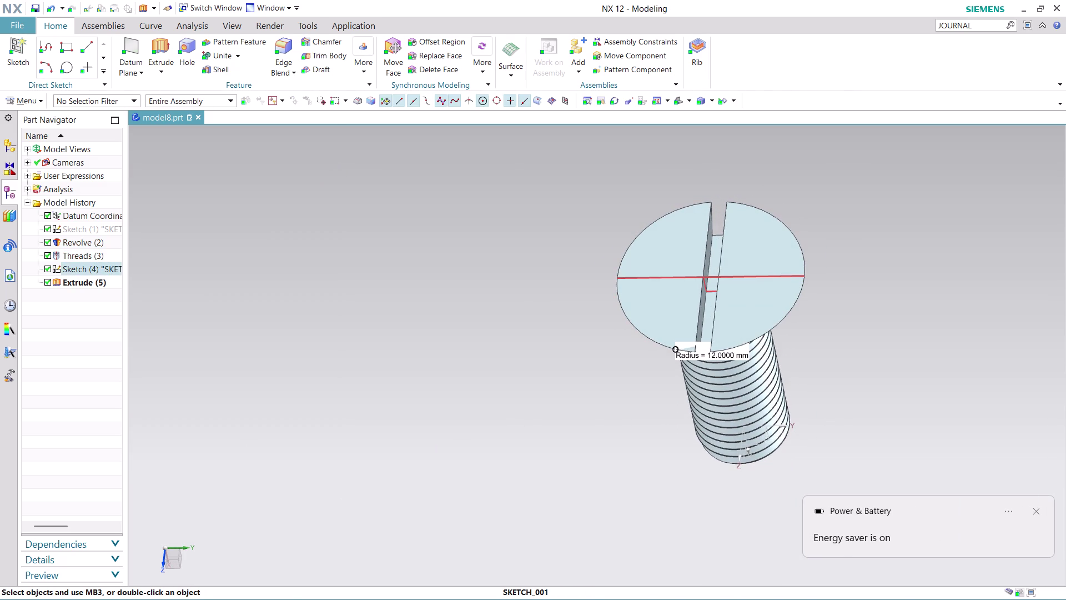
right_click(716, 277)
click(758, 307)
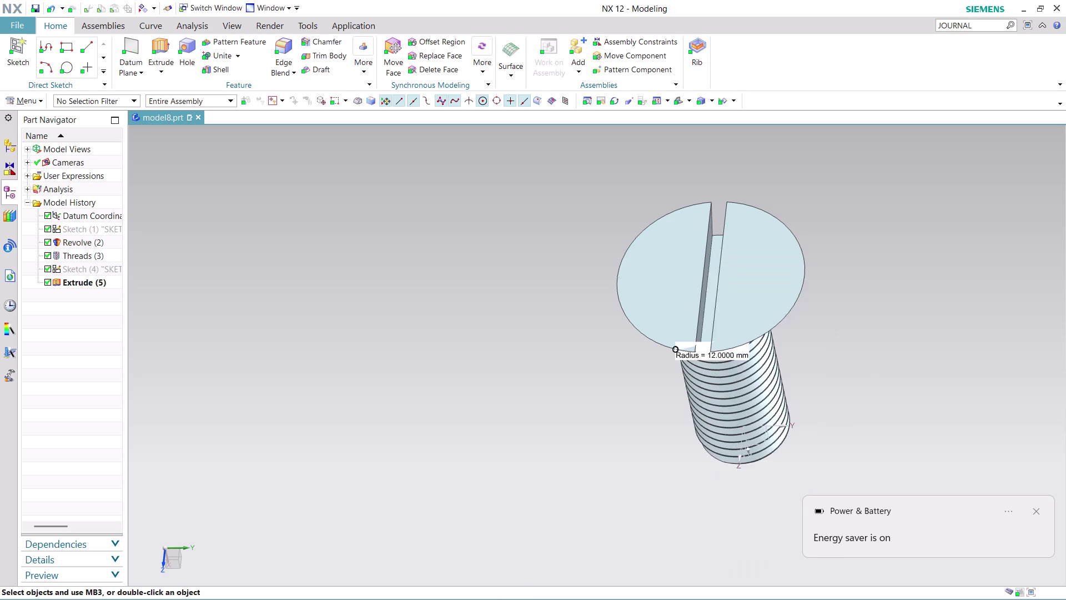
Orbit the screw from several angles, then search Command Finder for journal commands.
scroll(down, 3)
middle_drag(827, 411, 684, 337)
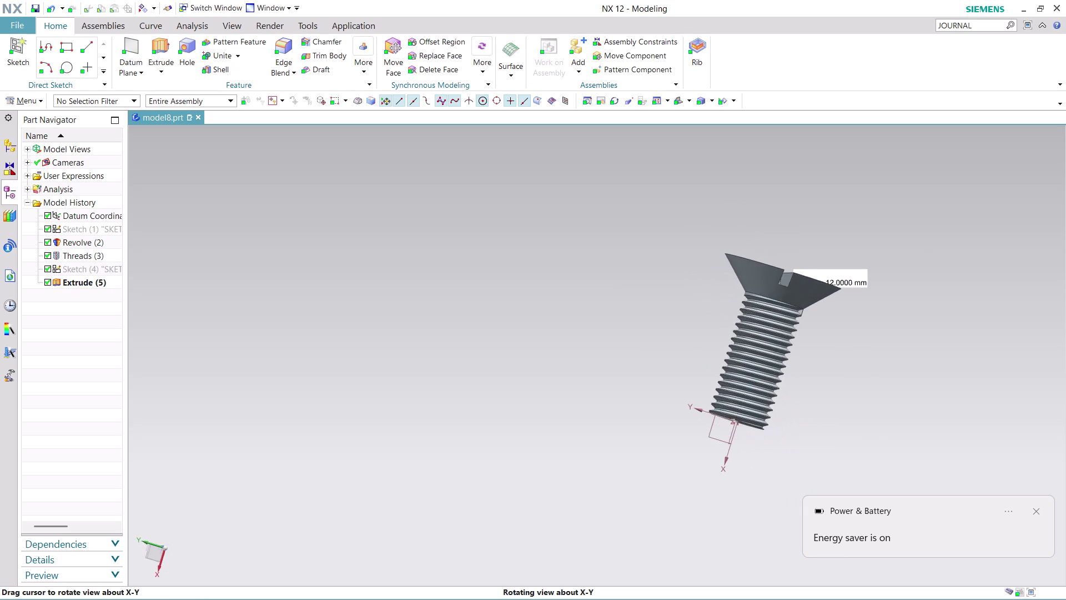
middle_drag(684, 338, 668, 353)
scroll(up, 3)
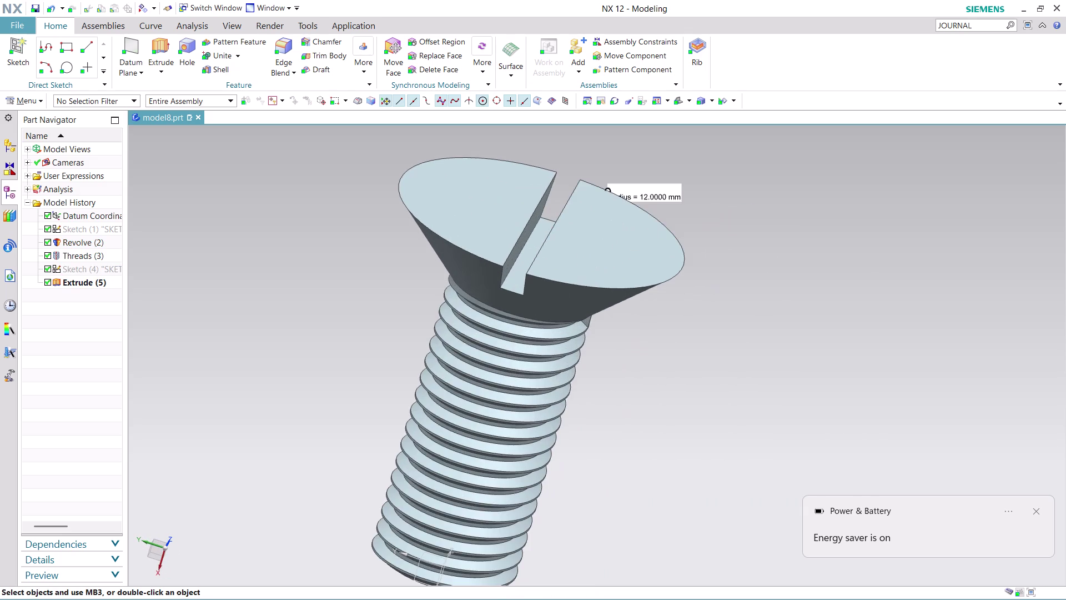
scroll(down, 3)
middle_drag(758, 359, 767, 335)
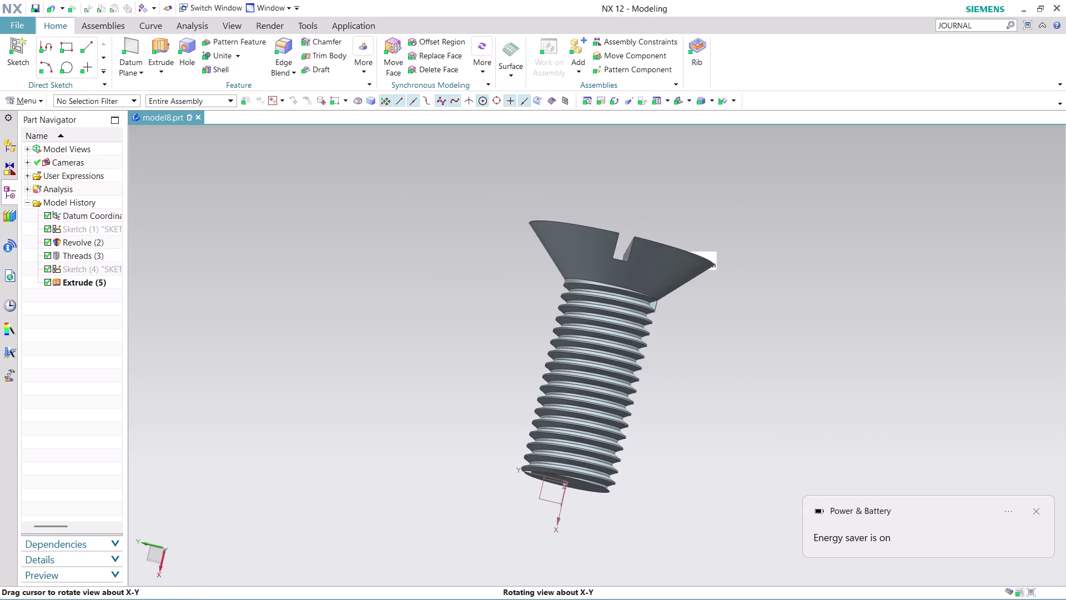
middle_drag(767, 335, 773, 337)
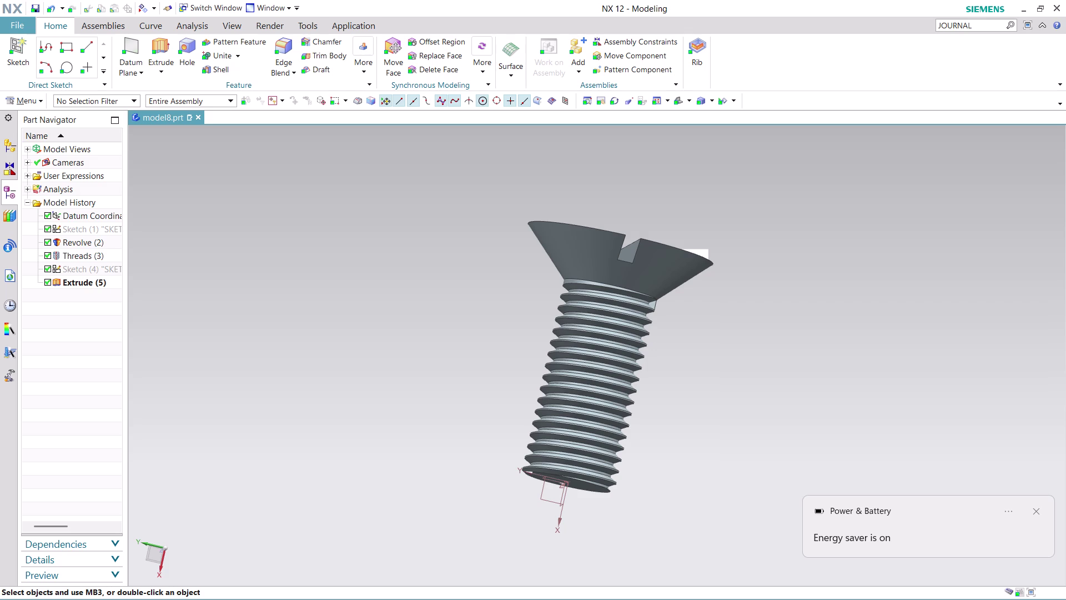
click(979, 21)
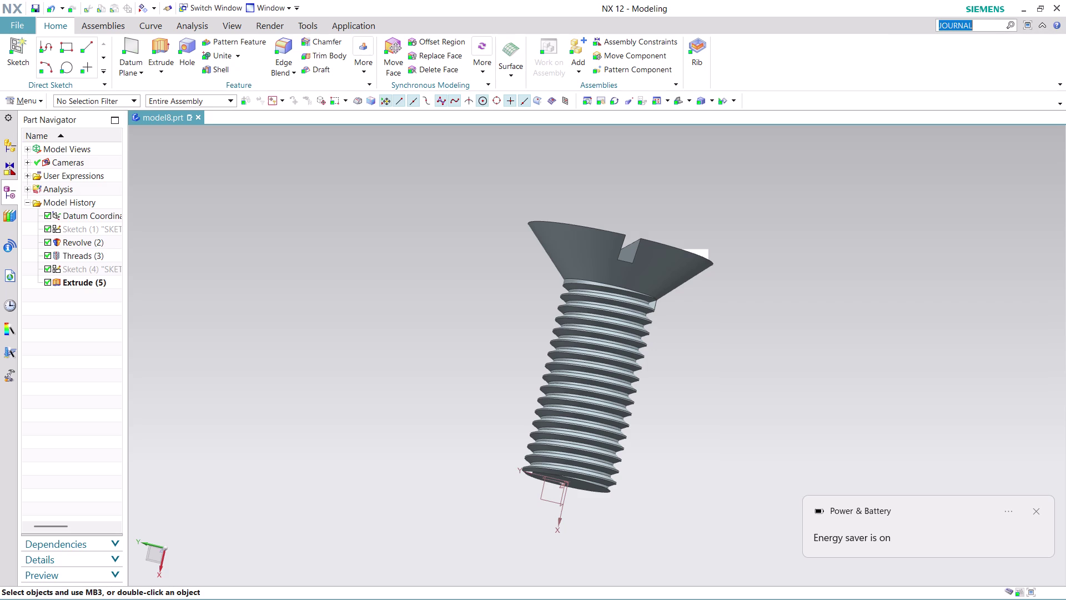
key(Return)
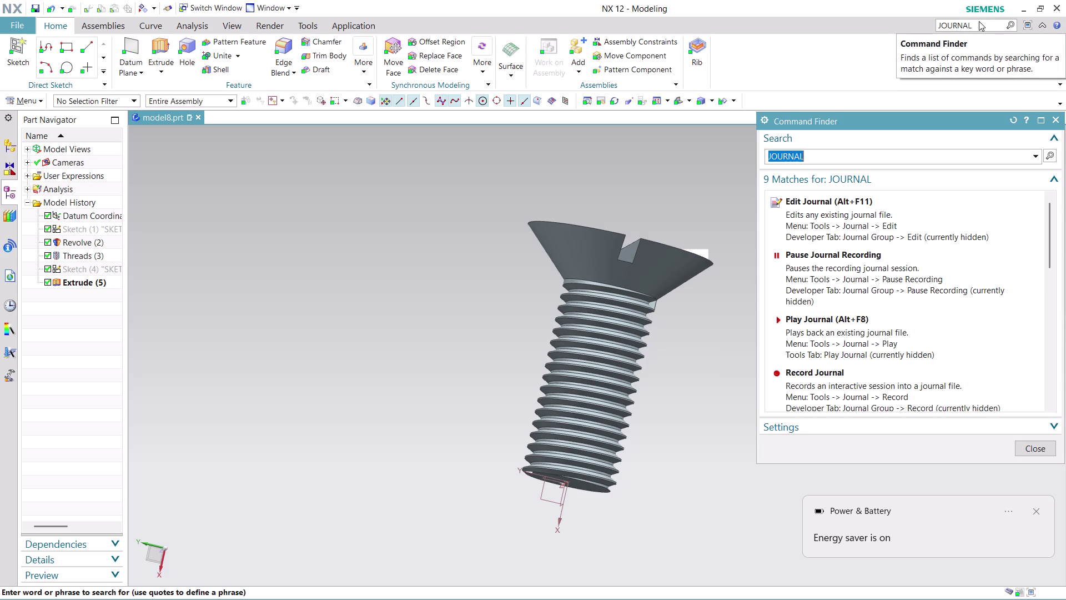
Scroll and close the journal search results, then orbit to show the head's top.
scroll(down, 3)
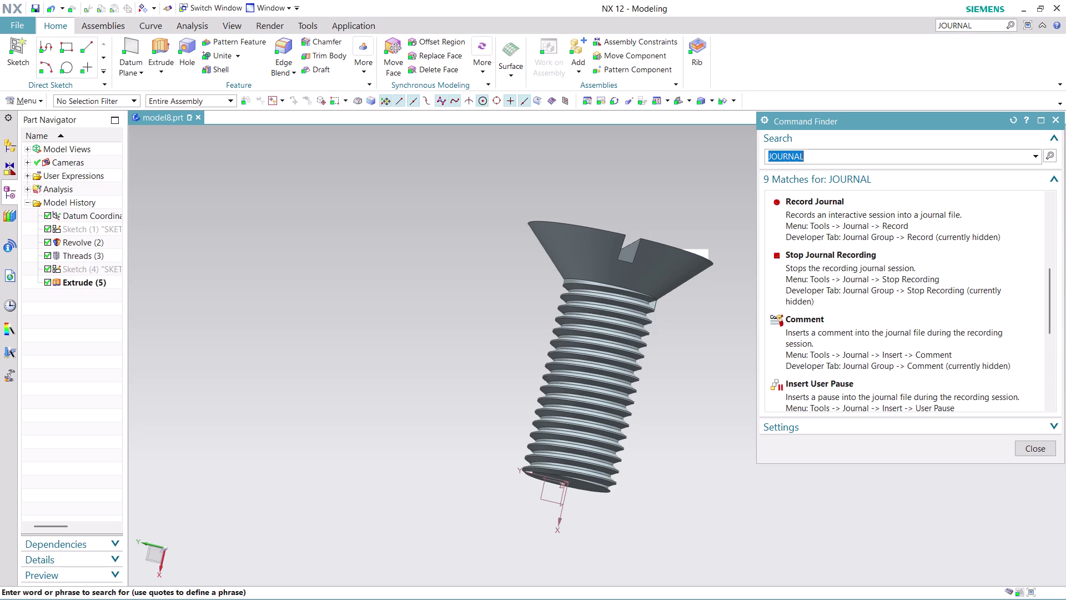
click(1035, 450)
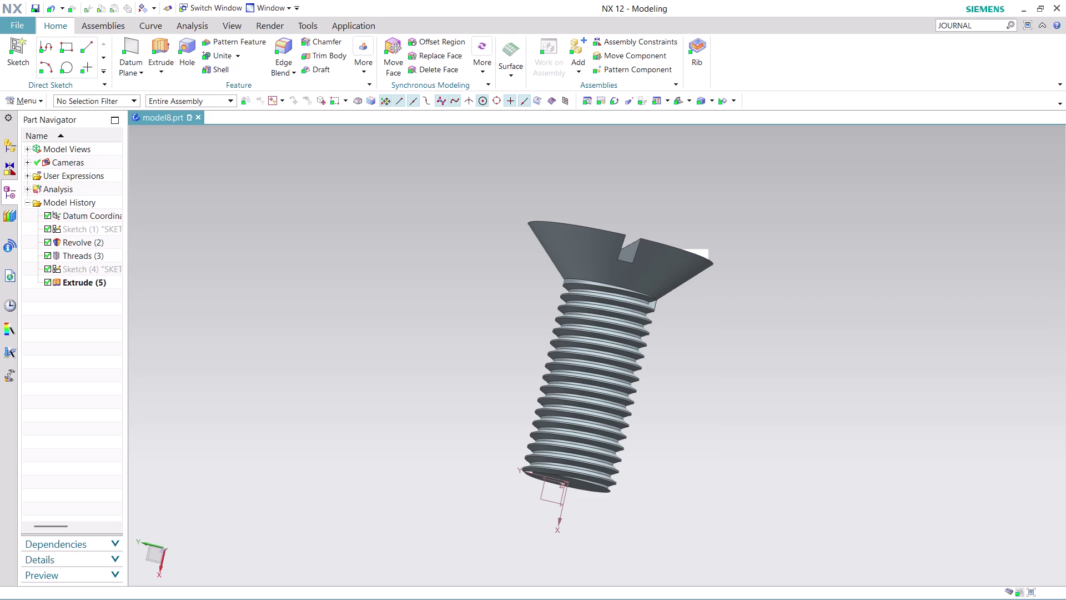
scroll(down, 3)
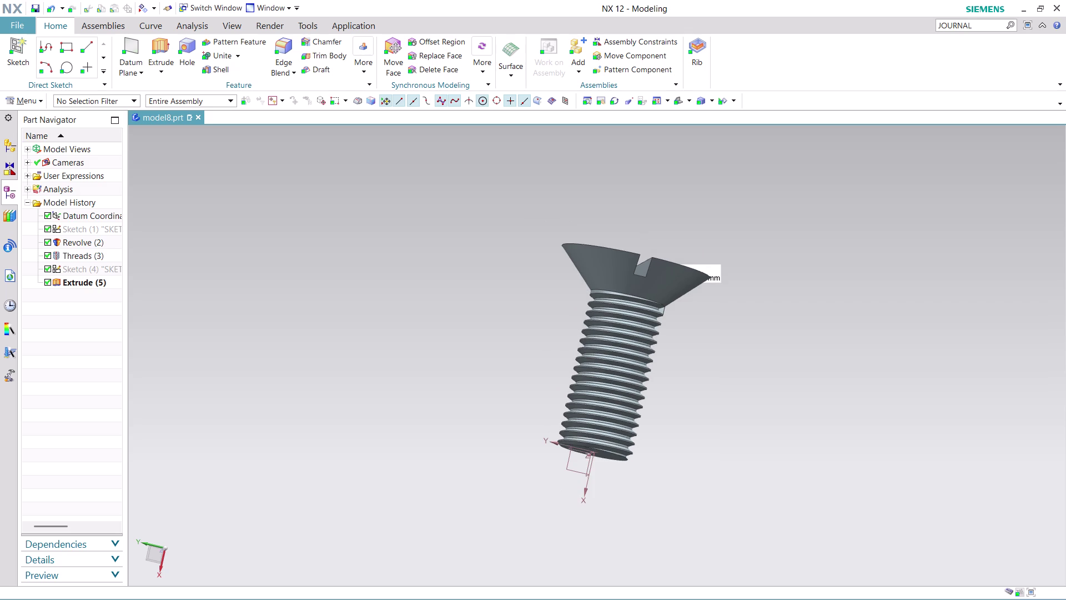
middle_drag(713, 338, 700, 357)
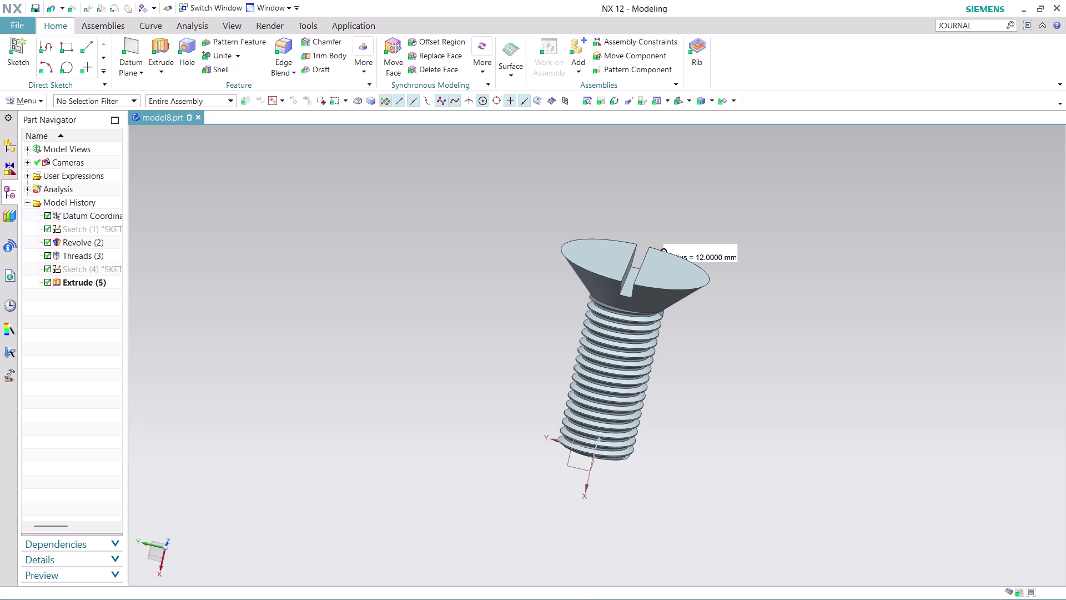
Search again, choose Stop Journal Recording, and begin saving the part with Ctrl+S.
click(992, 23)
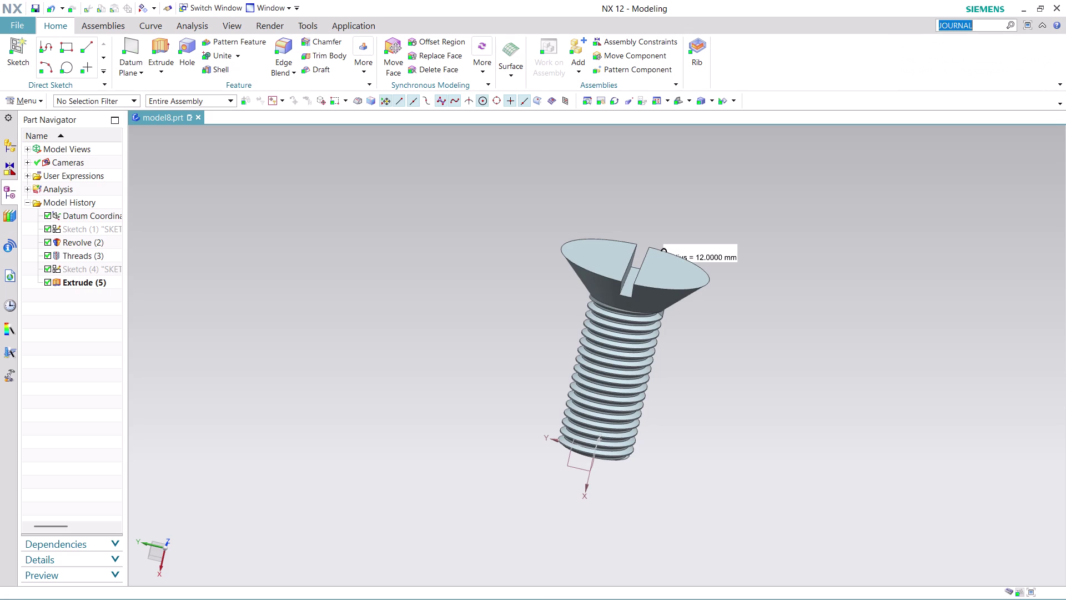
key(Return)
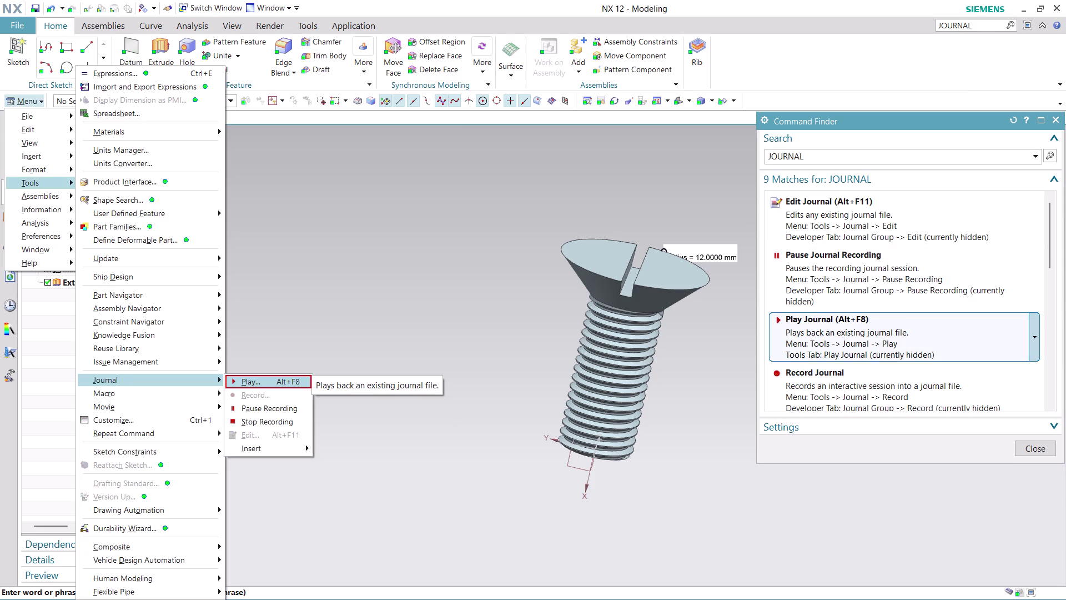
scroll(down, 3)
scroll(up, 3)
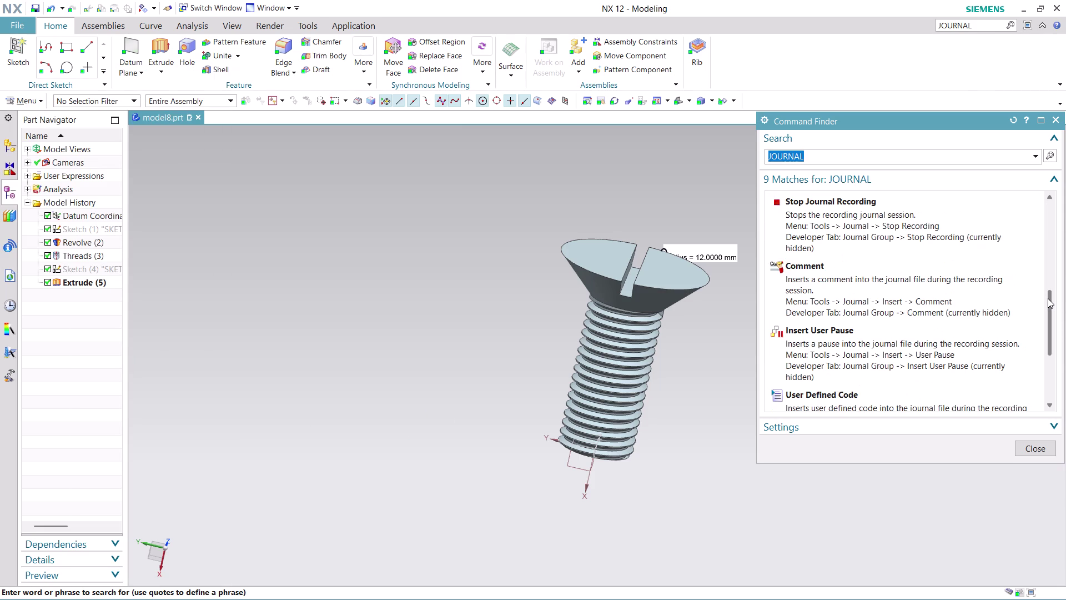
click(878, 230)
triple_click(878, 229)
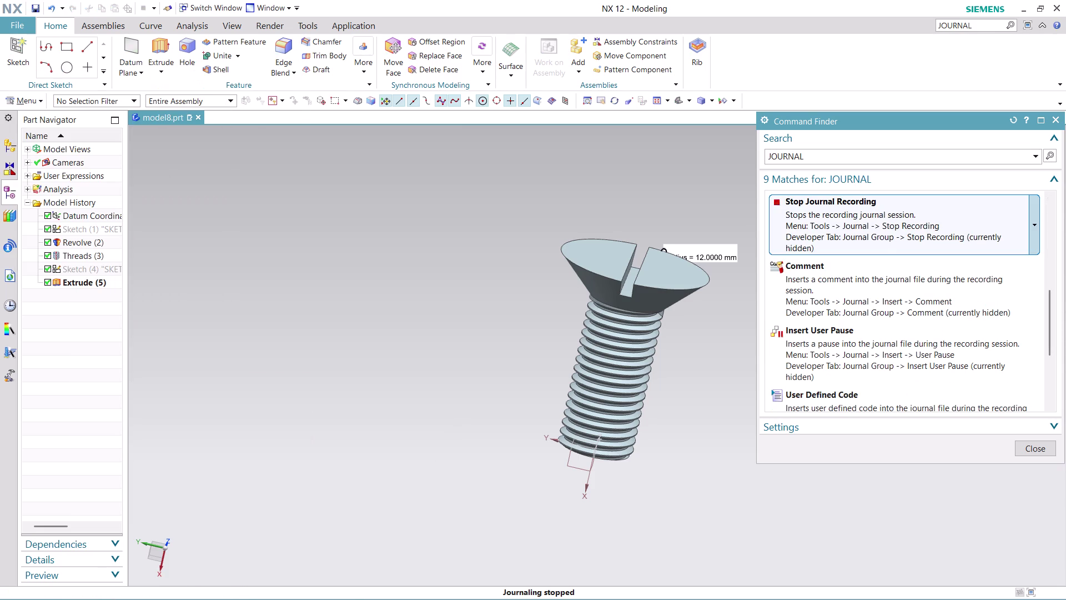
click(1053, 446)
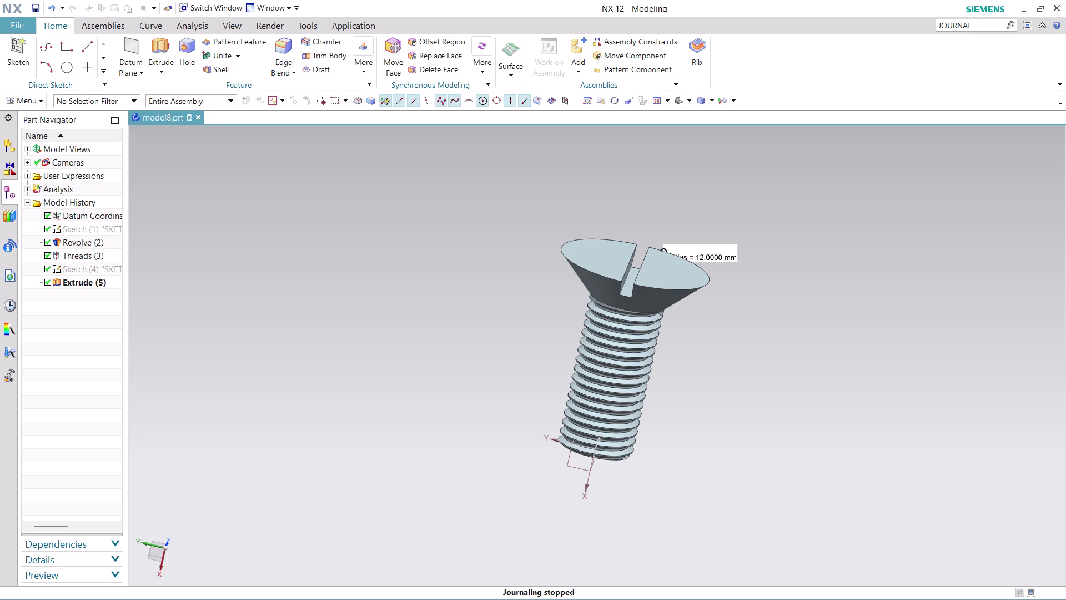
key(ctrl+s)
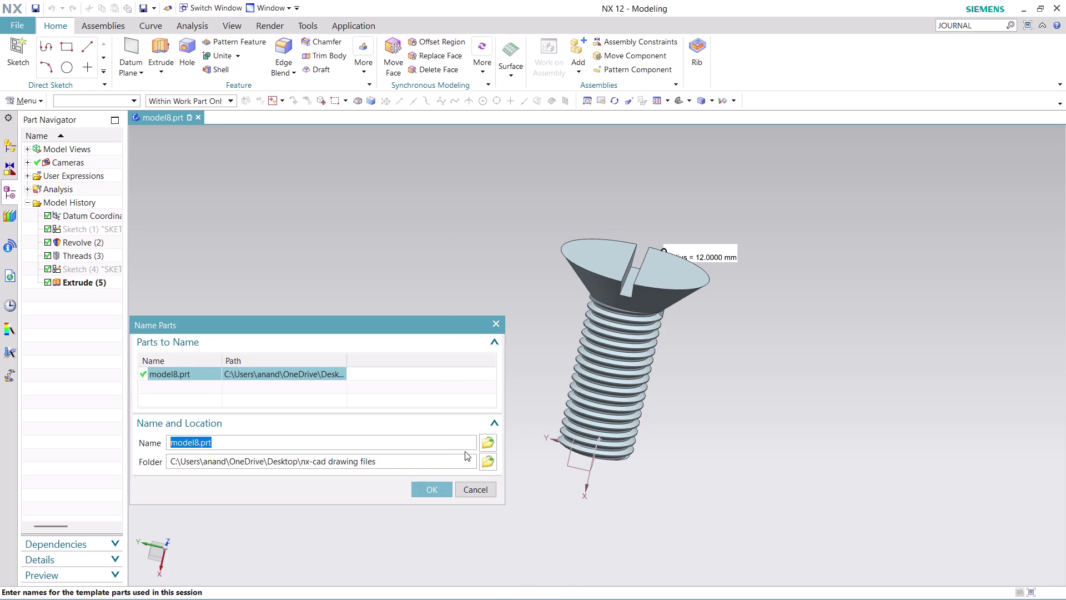
Name the part 'ASSEMBLY 4 PART 5' in the nx-cad drawing files folder and save it.
click(489, 443)
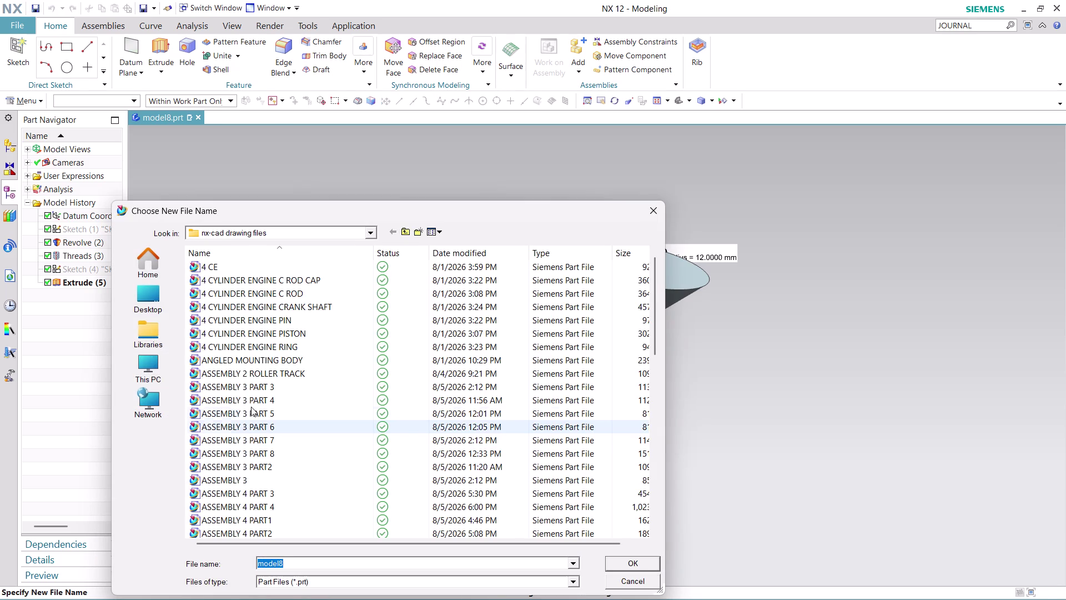
text(AS)
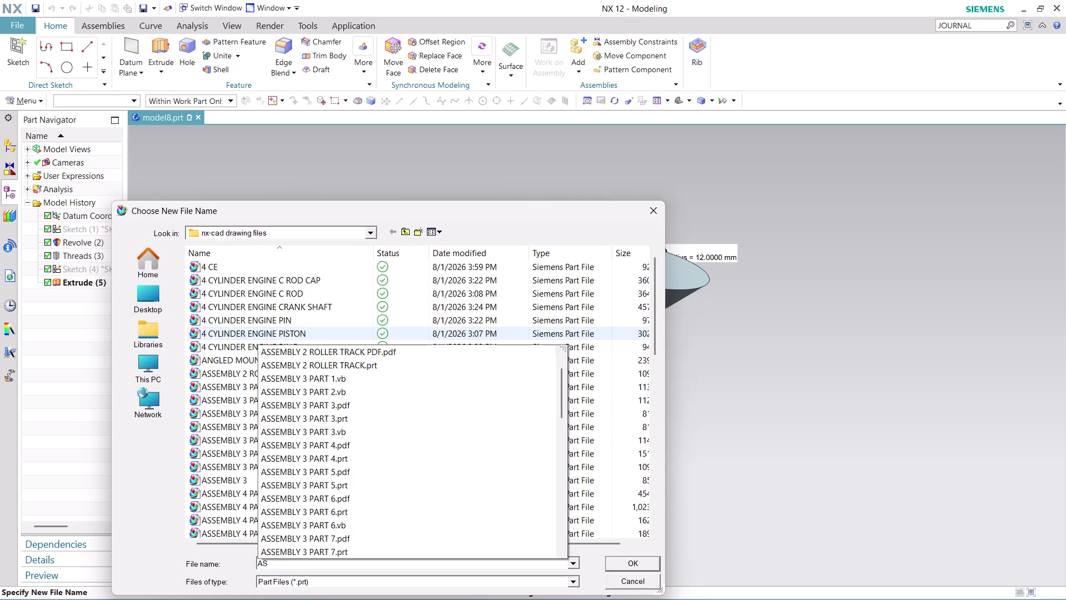
text(SEM)
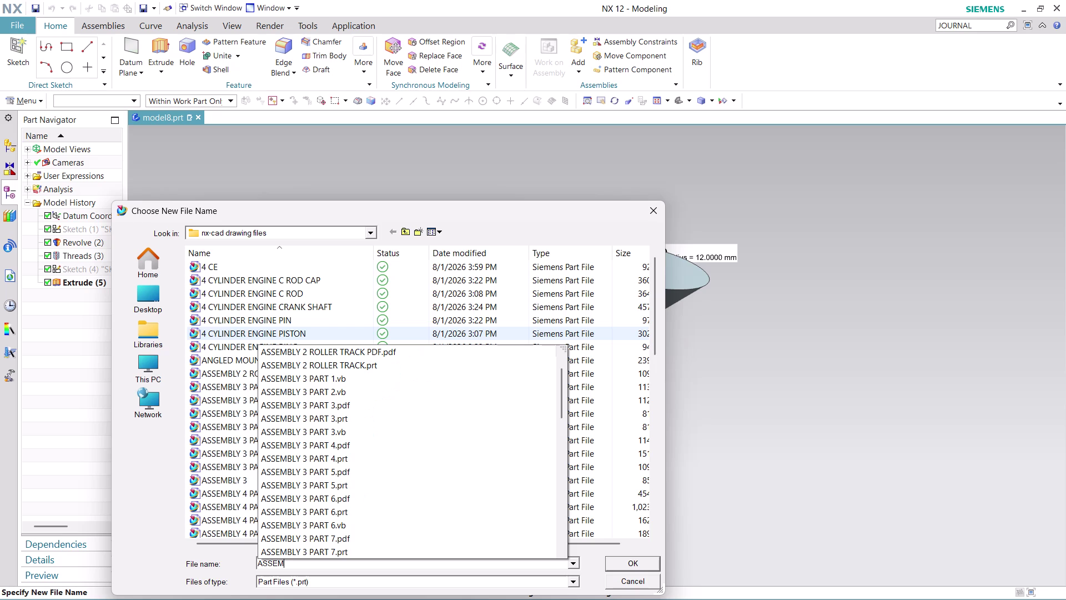
text(BL)
text(Y)
key(space)
text(4)
key(space)
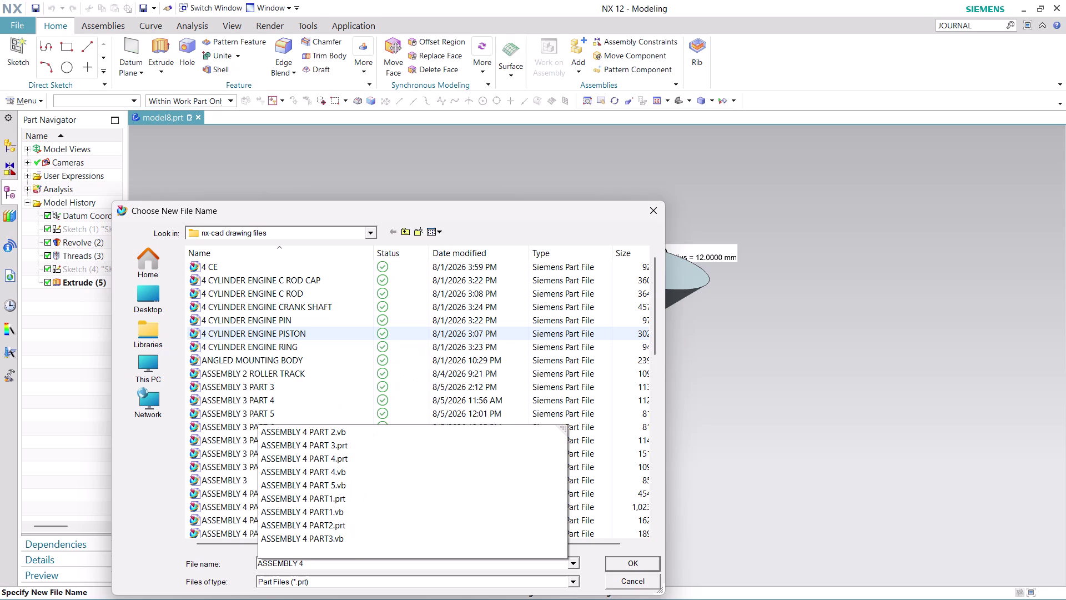
key(p)
text(ART)
key(space)
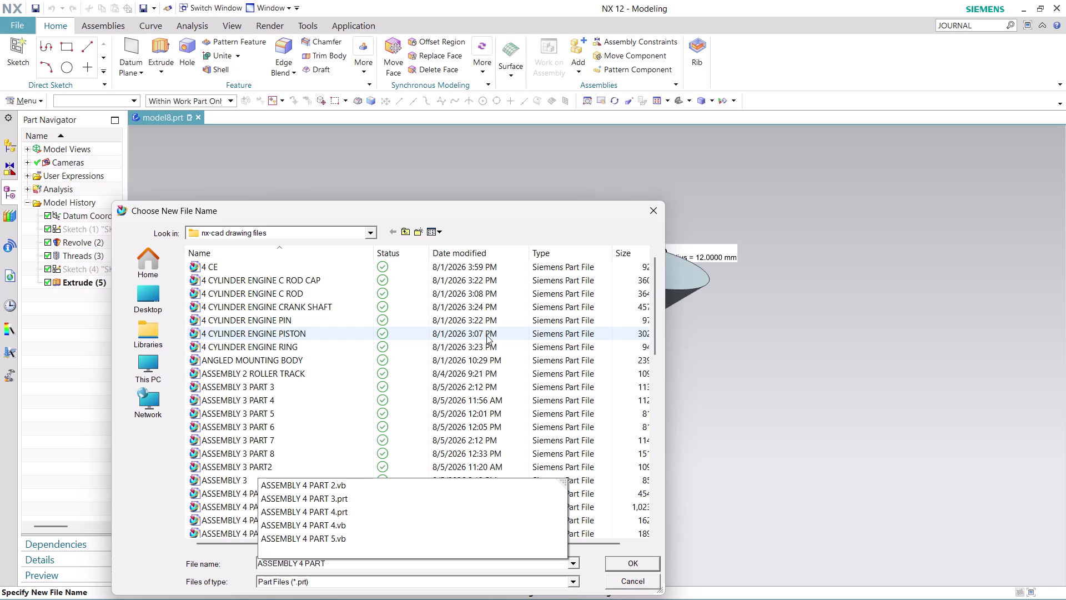
key(5)
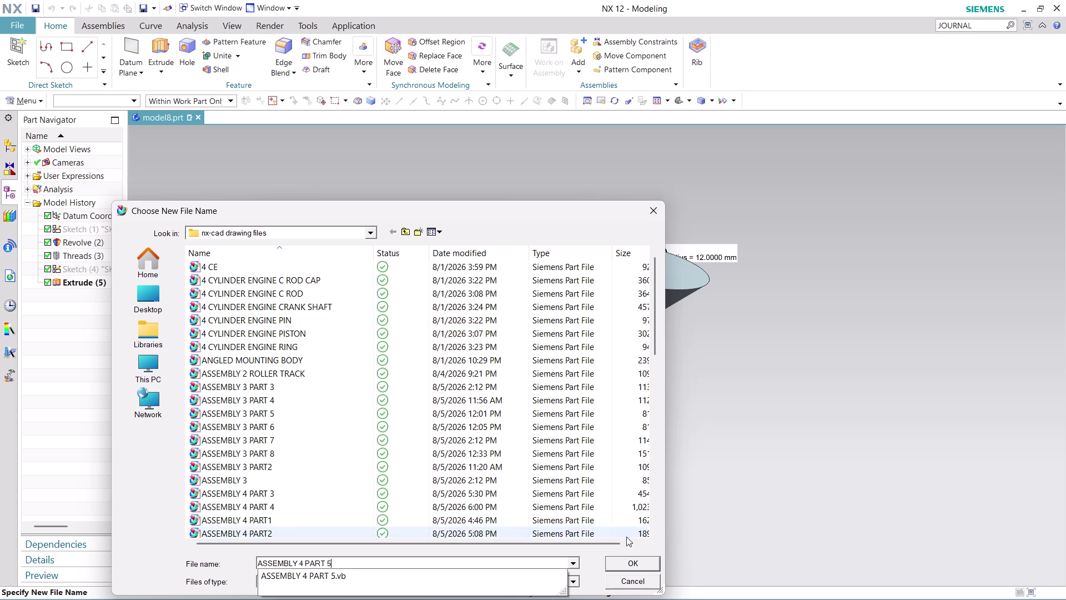
click(634, 565)
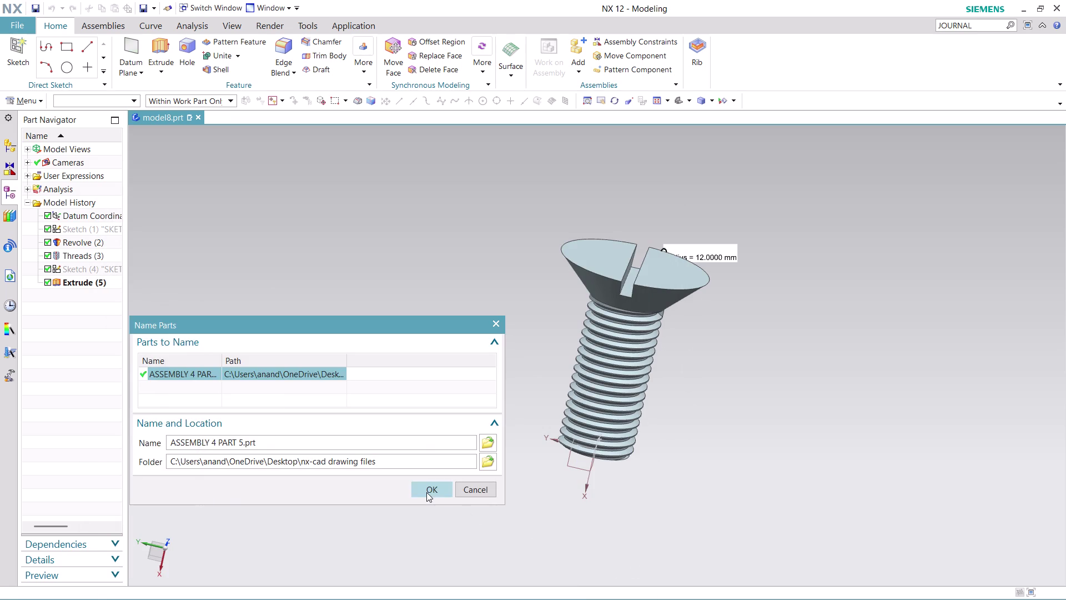
click(426, 492)
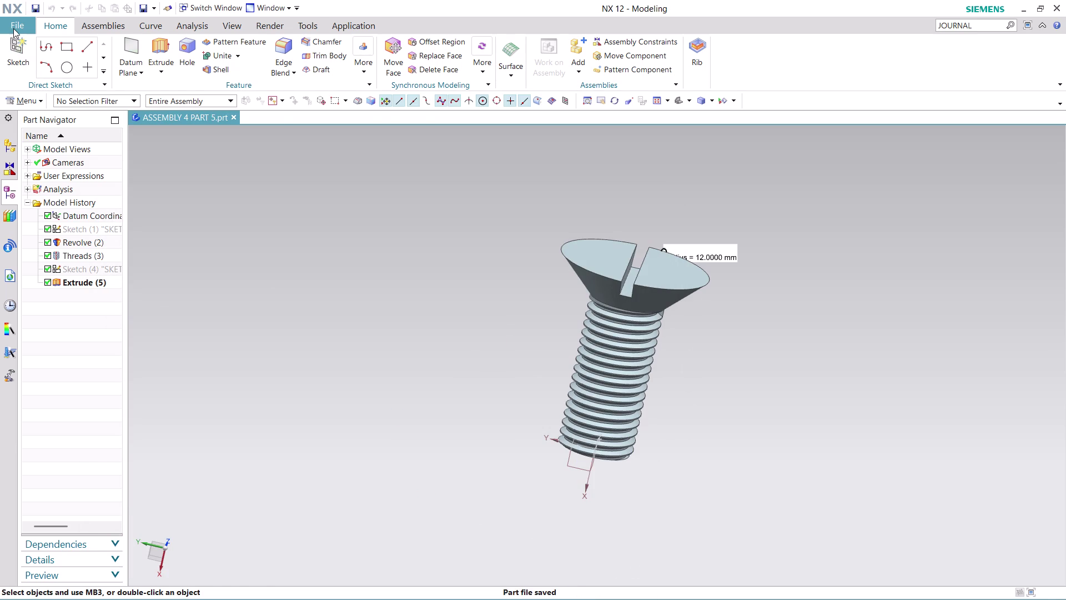
Export the screw's current display to PDF, then minimize NX to the desktop.
click(13, 29)
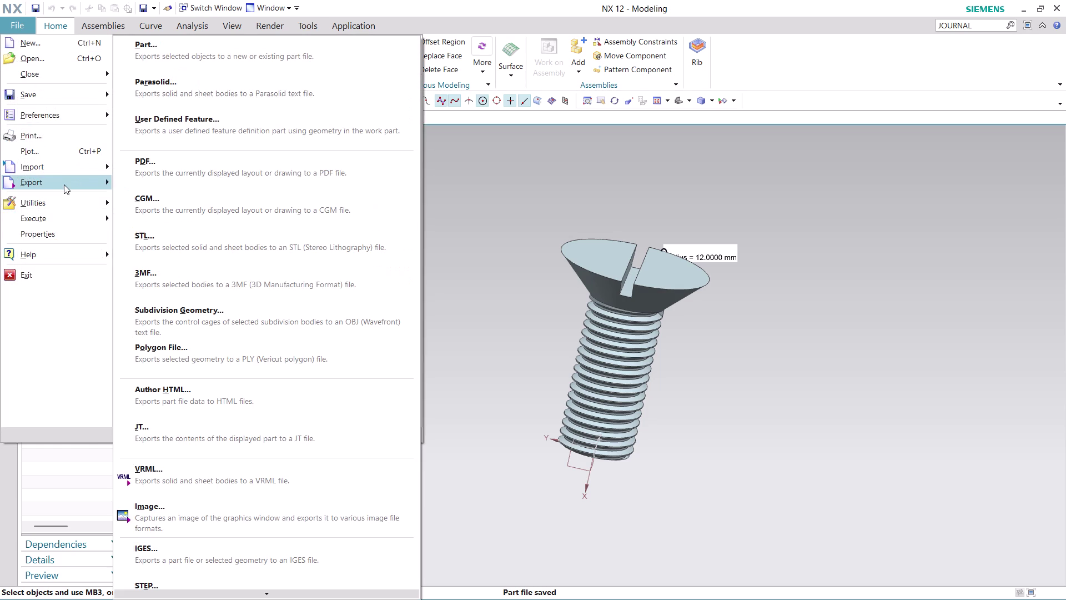
click(189, 172)
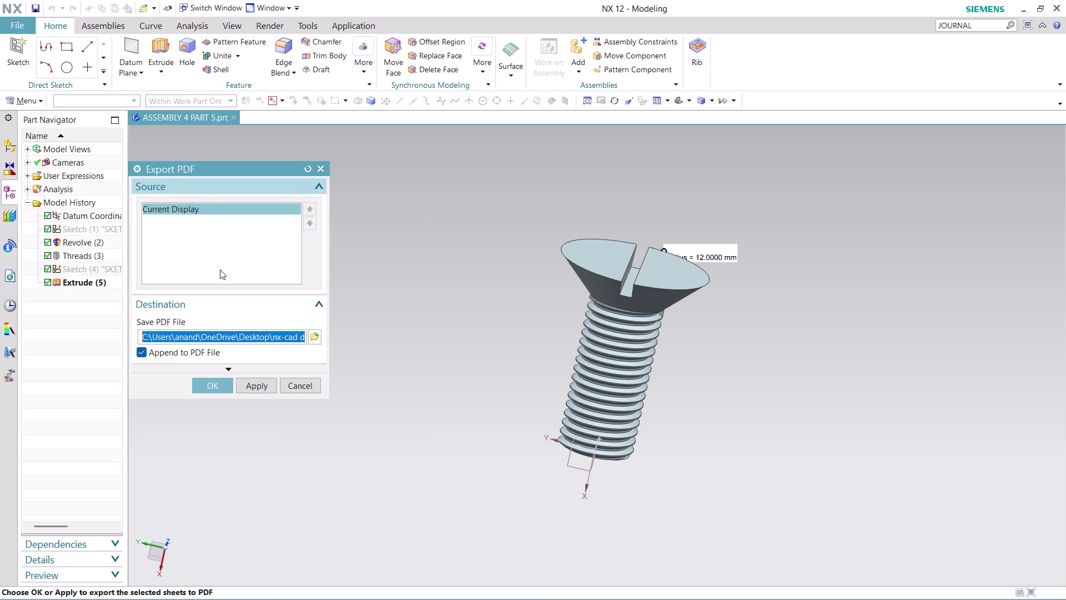
click(214, 384)
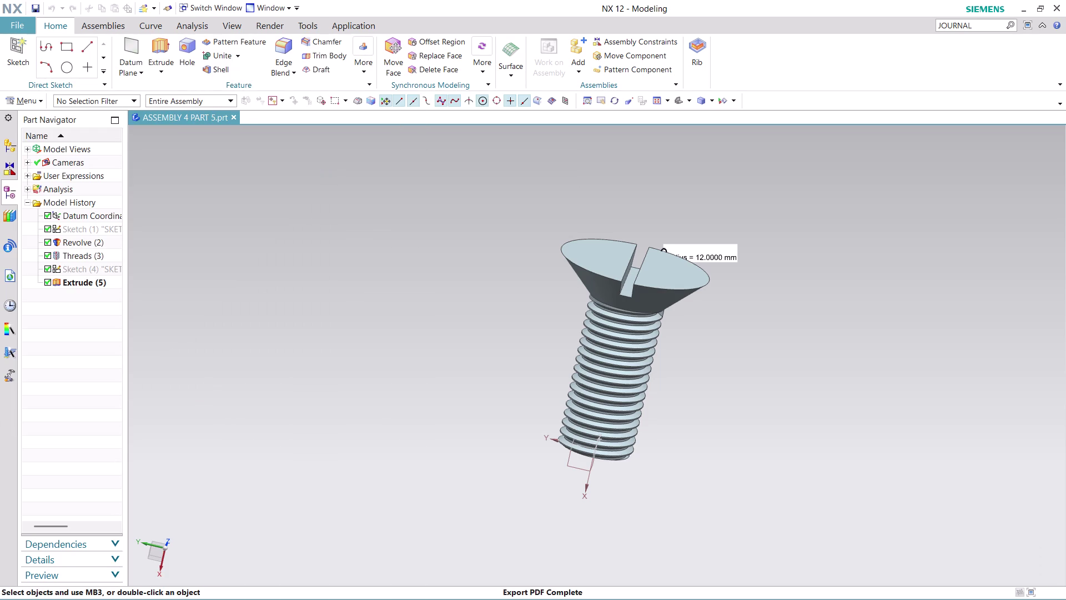
click(1020, 6)
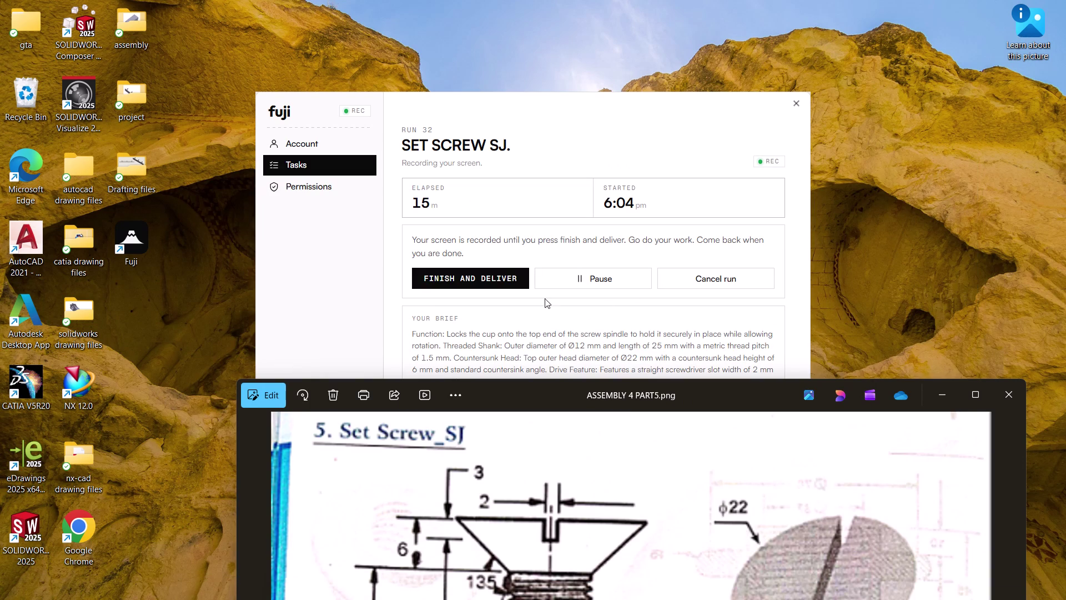